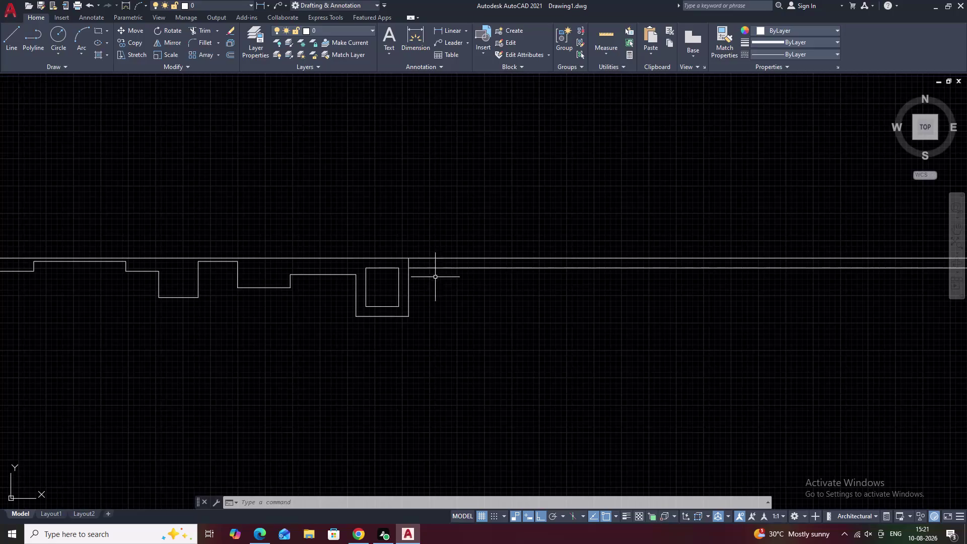
Trim the line piece beside the pier, then undo that first trim.
scroll(up, 3)
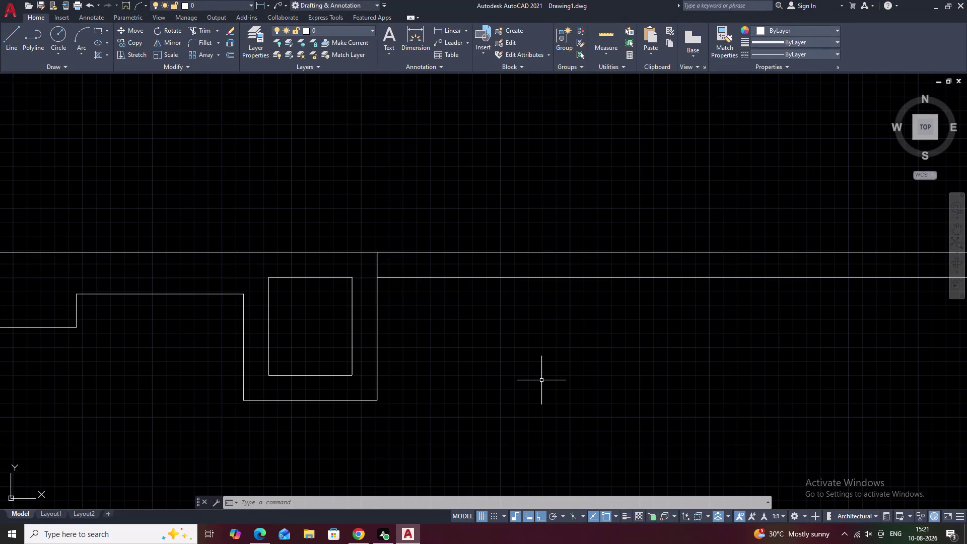
text(tr)
key(space)
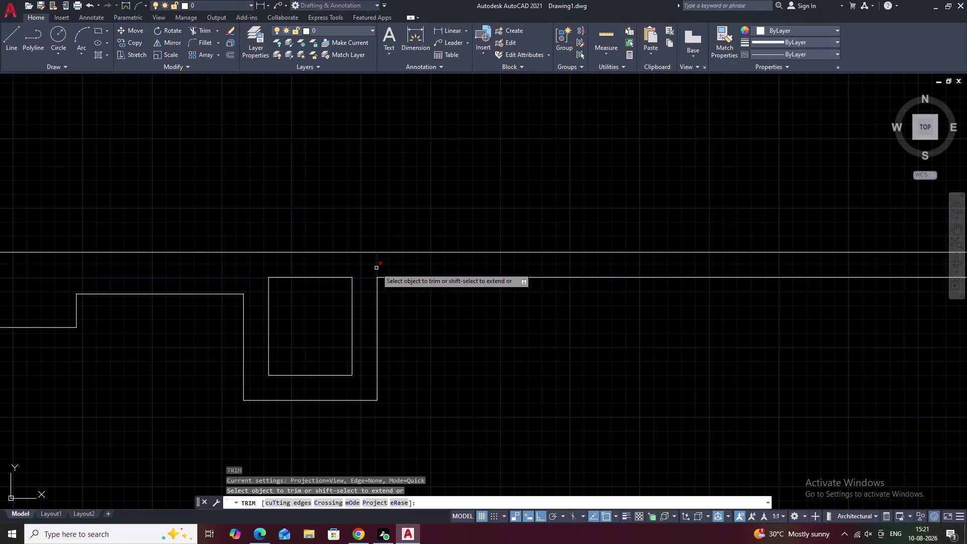
double_click(377, 267)
scroll(down, 3)
middle_drag(535, 361, 434, 364)
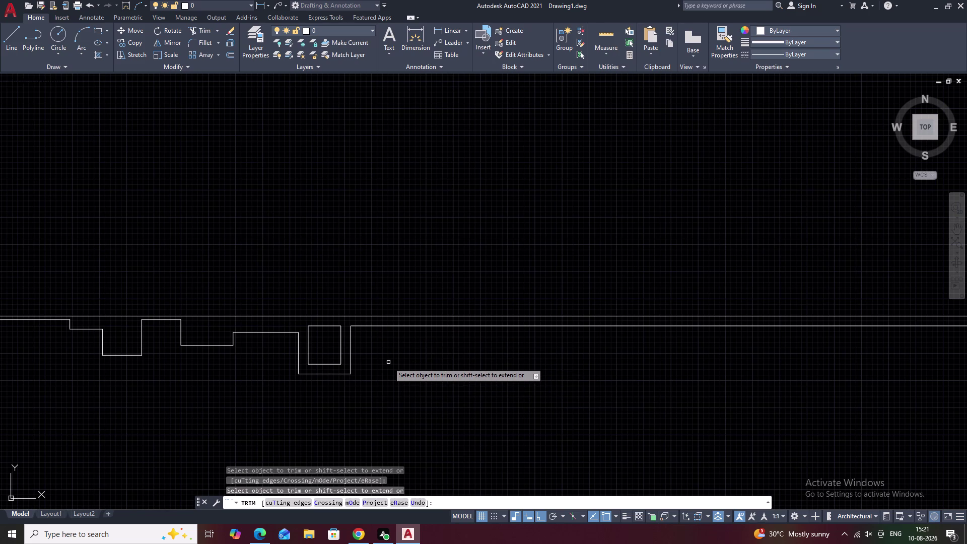
key(ctrl+z)
key(Escape)
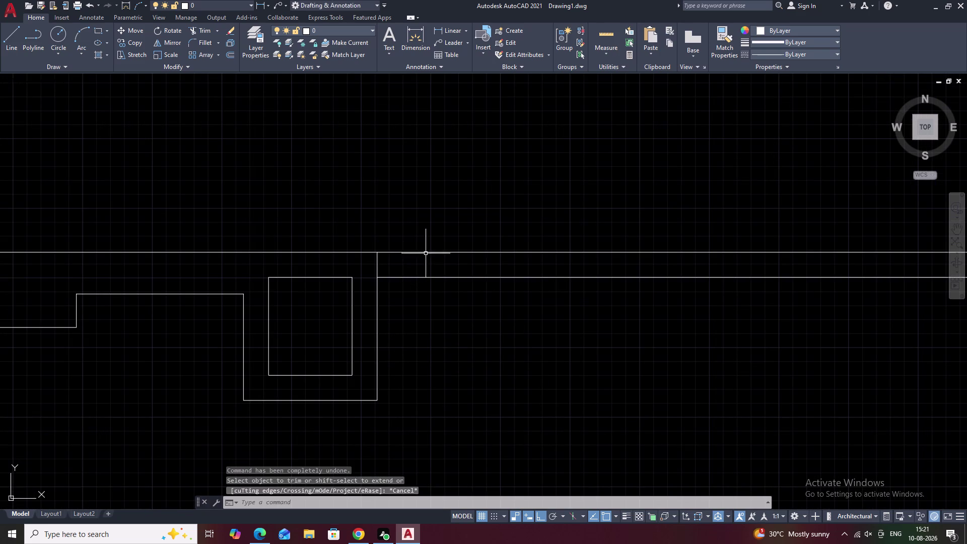
Trim away the upper line's portion right of the pier.
text(tr)
key(space)
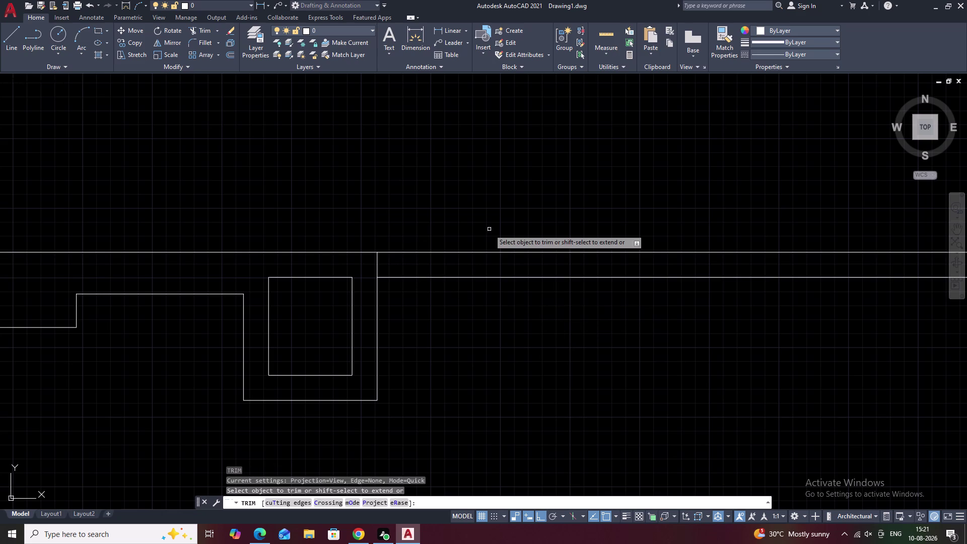
click(481, 252)
key(Escape)
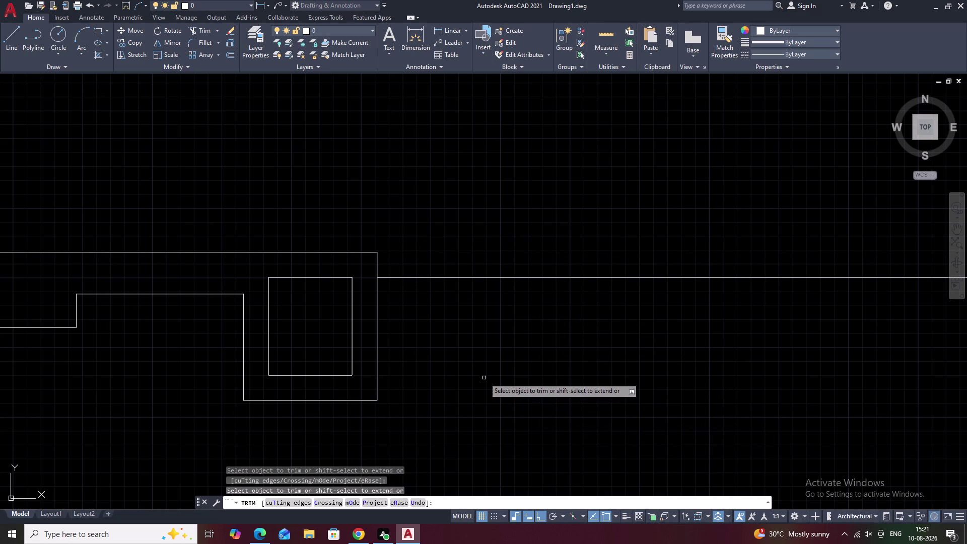
text(o)
key(space)
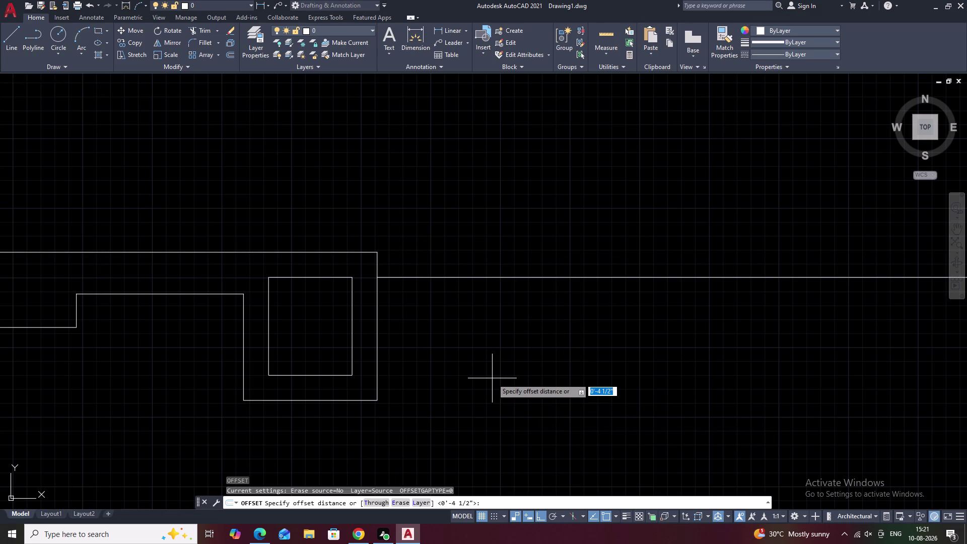
Offset the wall line 4.5 downward to form a parallel wall line.
text(4.5)
key(space)
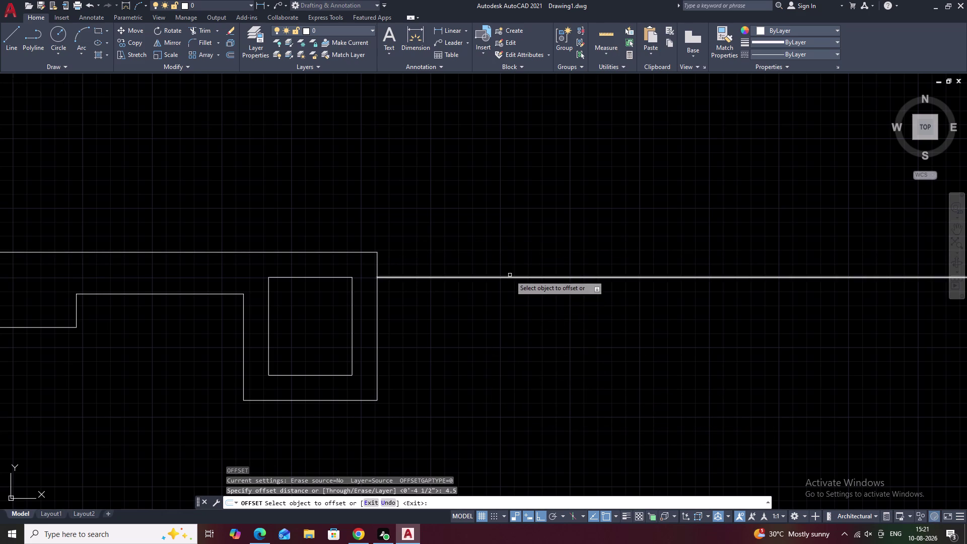
click(510, 275)
key(Escape)
key(Escape)
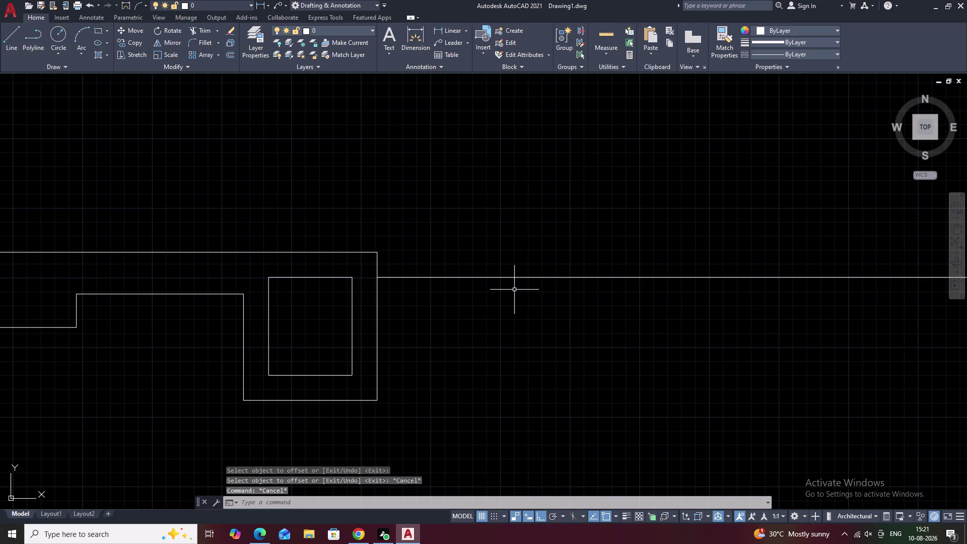
text(o 4.5)
key(space)
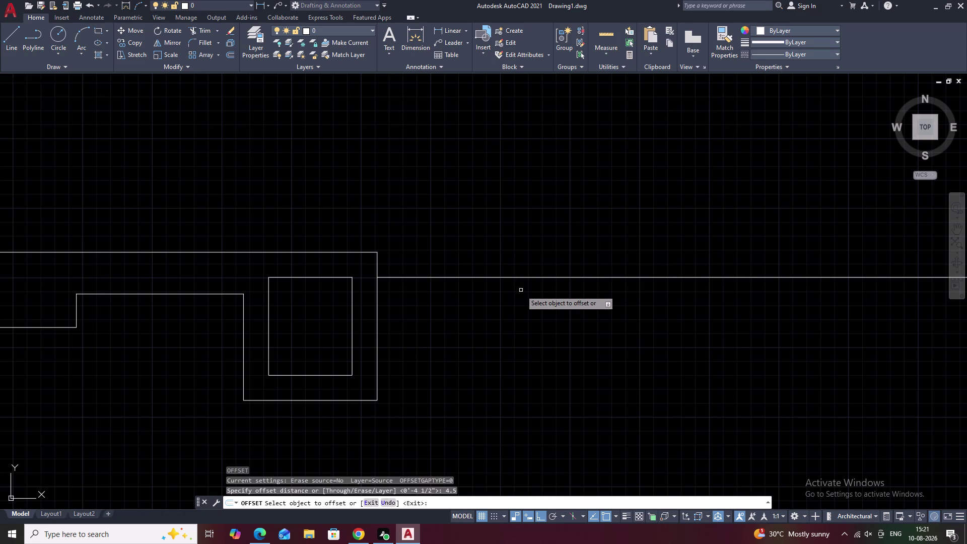
click(528, 277)
click(528, 301)
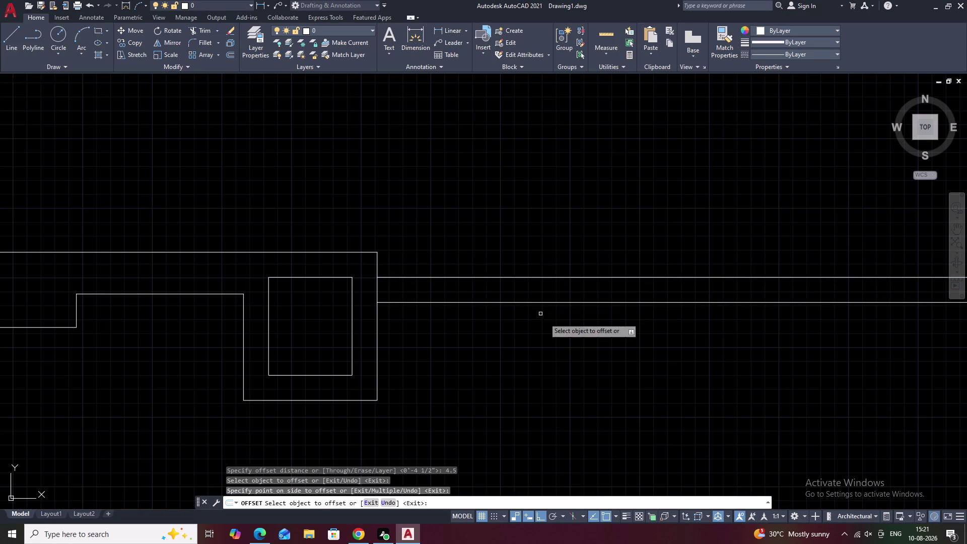
key(Escape)
Trim the pier's right edge between the wall lines and below the new line.
text(tr)
key(space)
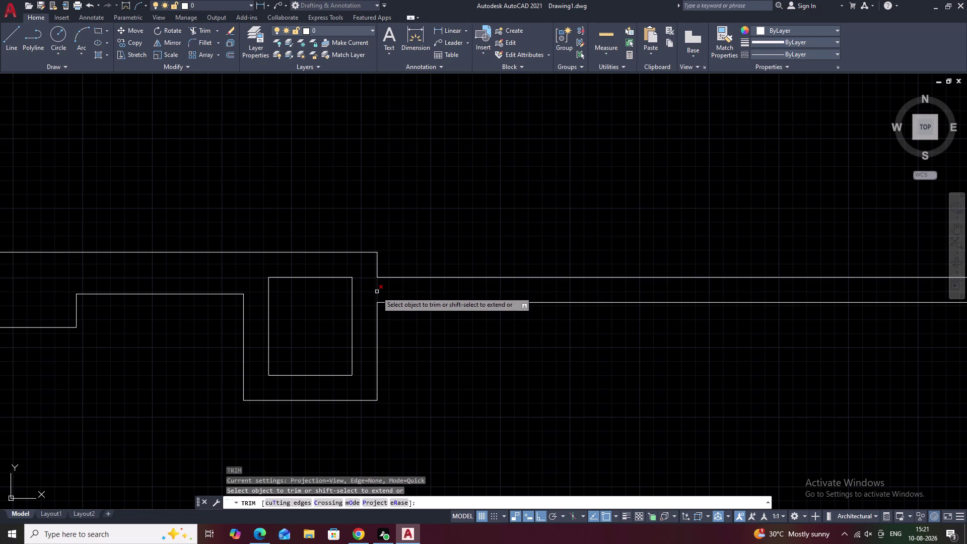
click(377, 292)
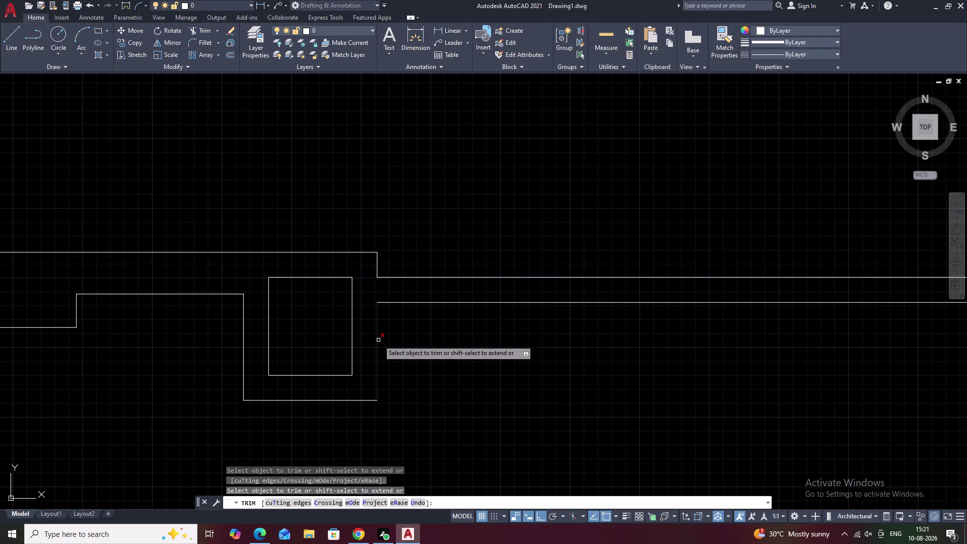
click(379, 340)
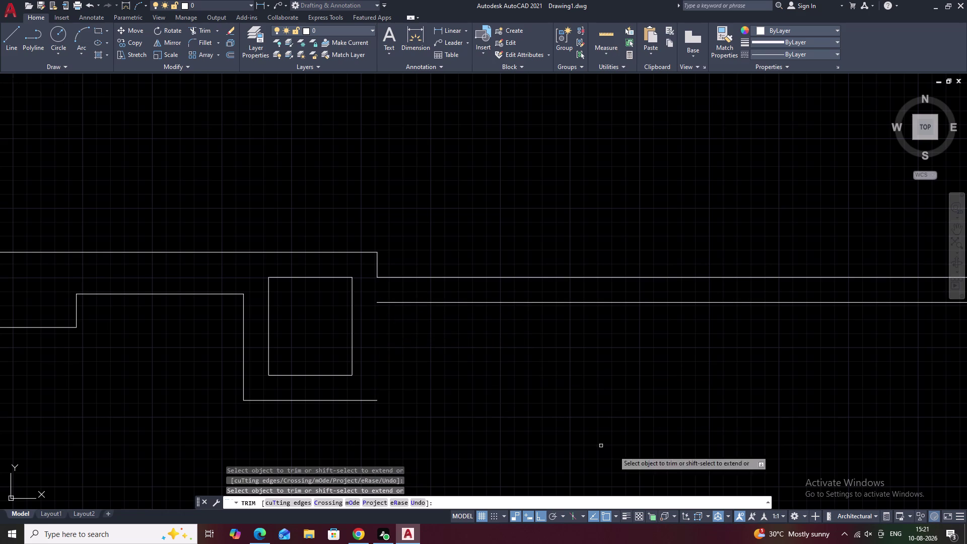
key(l)
key(space)
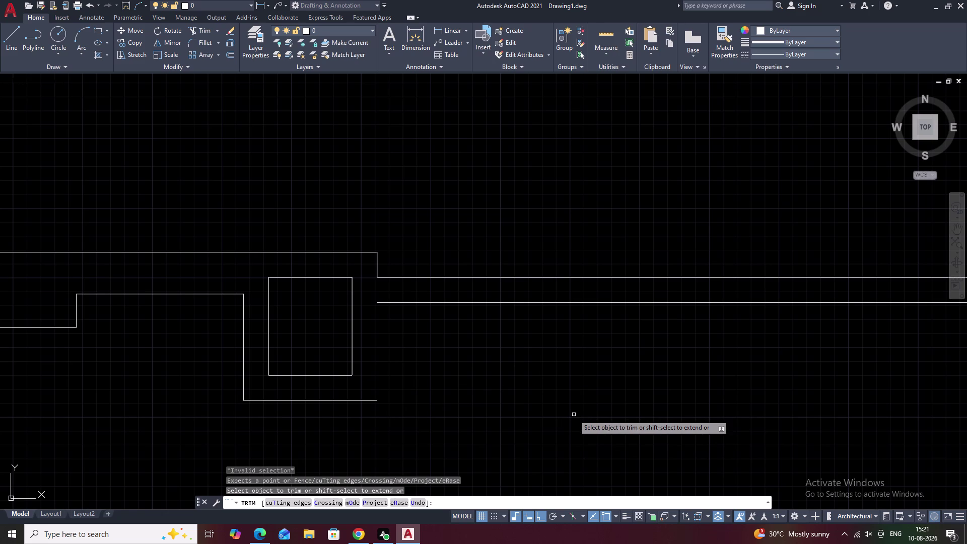
key(Escape)
Start a new line at the pier's bottom corner.
text(l)
key(space)
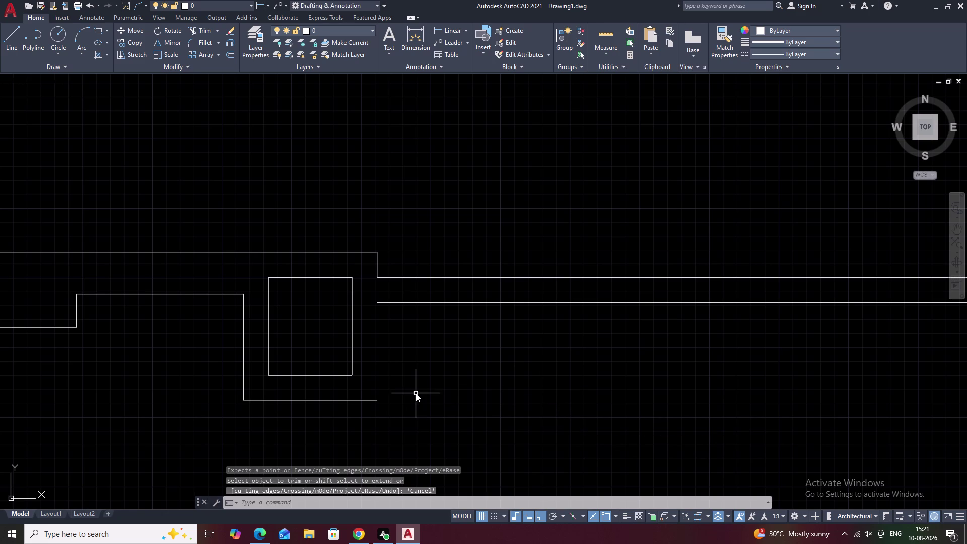
click(378, 402)
middle_drag(966, 447, 468, 391)
scroll(down, 3)
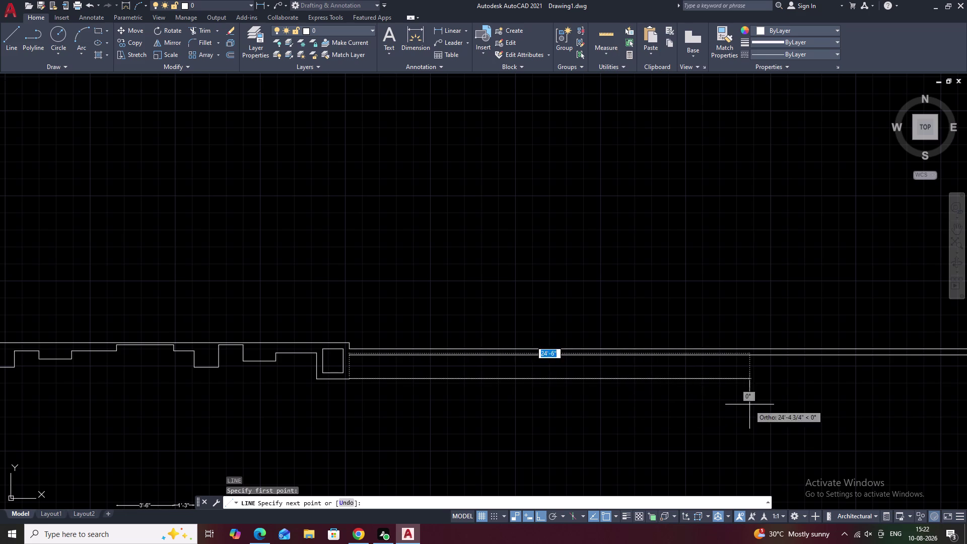
End the new wall line far to the right of the pier base.
click(891, 389)
key(Escape)
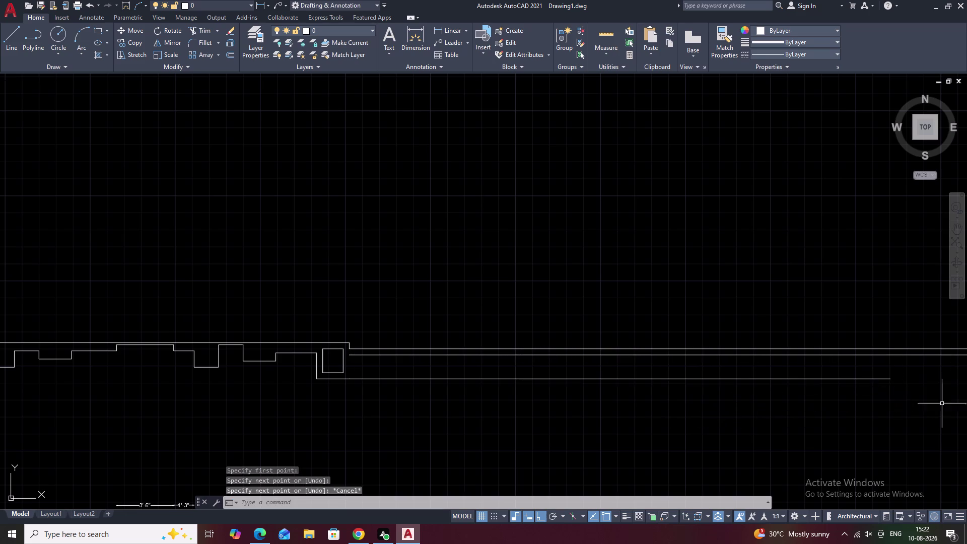
scroll(down, 3)
middle_drag(598, 371, 583, 364)
scroll(up, 3)
middle_drag(519, 388, 560, 237)
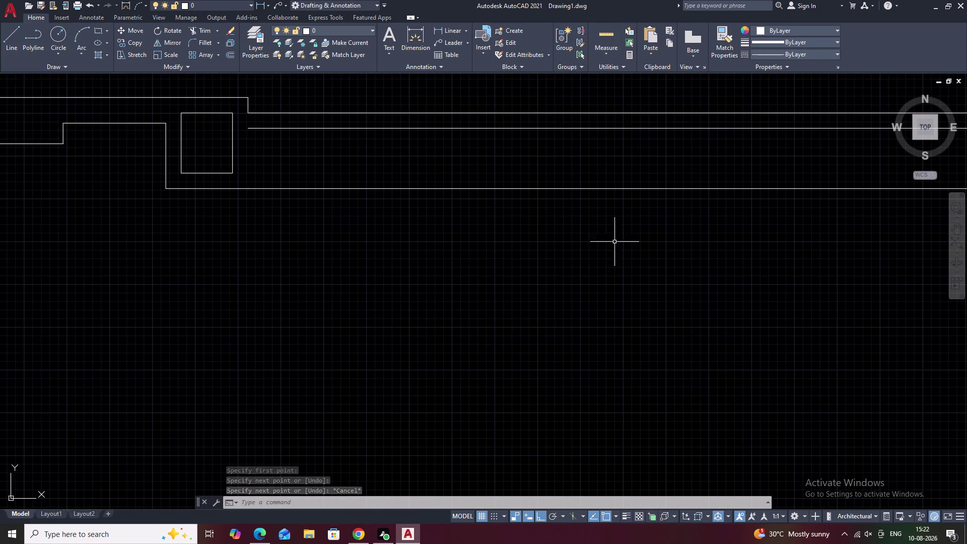
Pan and zoom down to center the middle pier elevation.
scroll(down, 3)
middle_drag(427, 253, 378, 281)
scroll(up, 3)
middle_drag(442, 364, 433, 277)
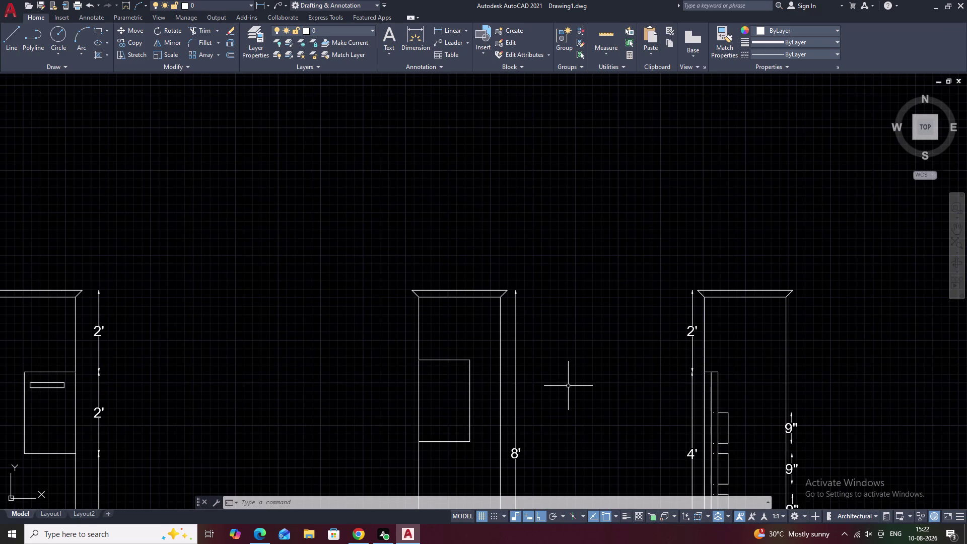
scroll(up, 3)
middle_drag(574, 332, 585, 300)
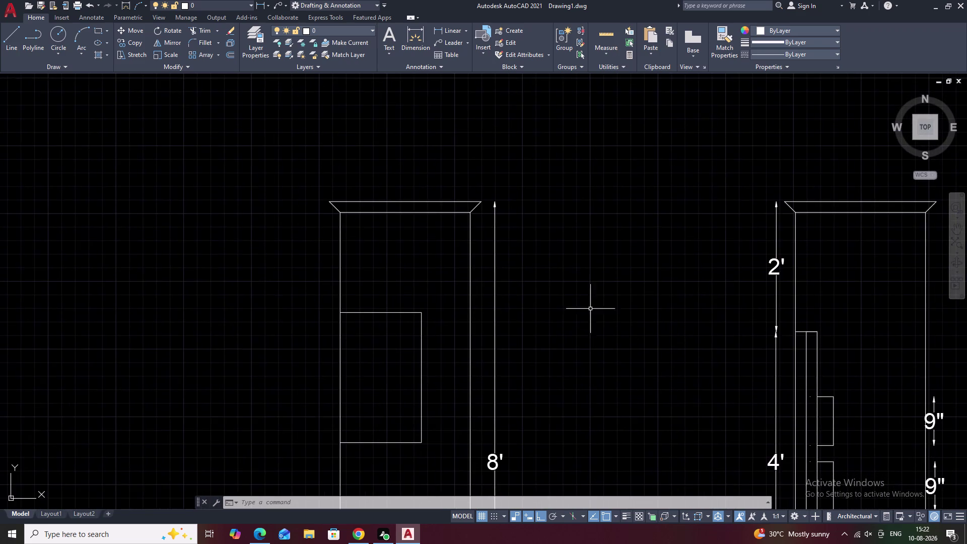
scroll(down, 3)
middle_drag(695, 318, 456, 355)
scroll(down, 3)
middle_drag(391, 306, 475, 332)
scroll(up, 3)
scroll(up, 3)
scroll(down, 3)
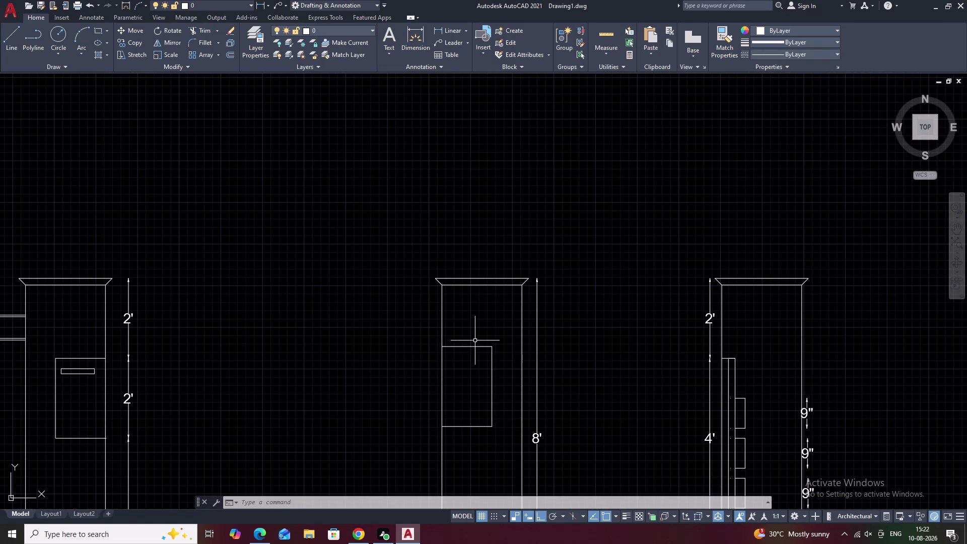
Place a vertical construction line through the pier's left edge.
key(x)
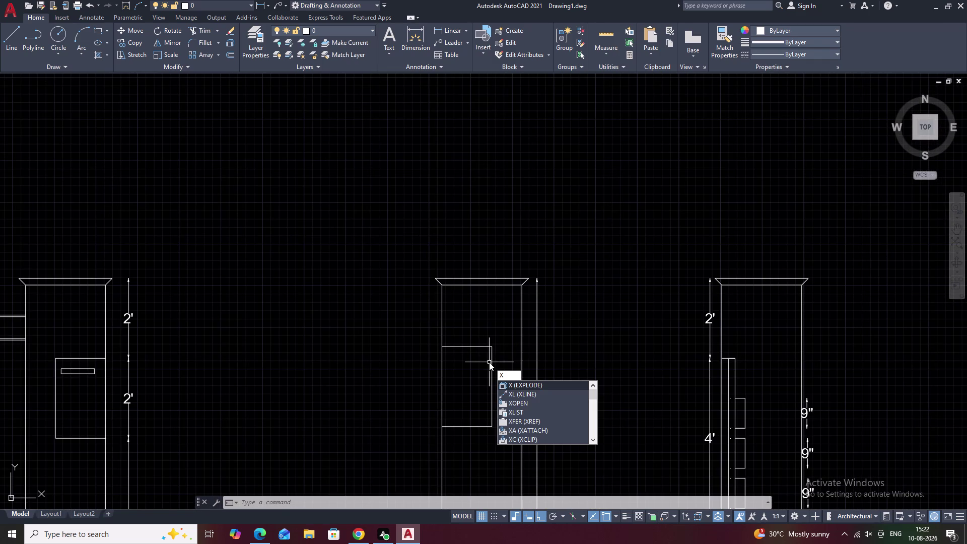
text(l)
key(space)
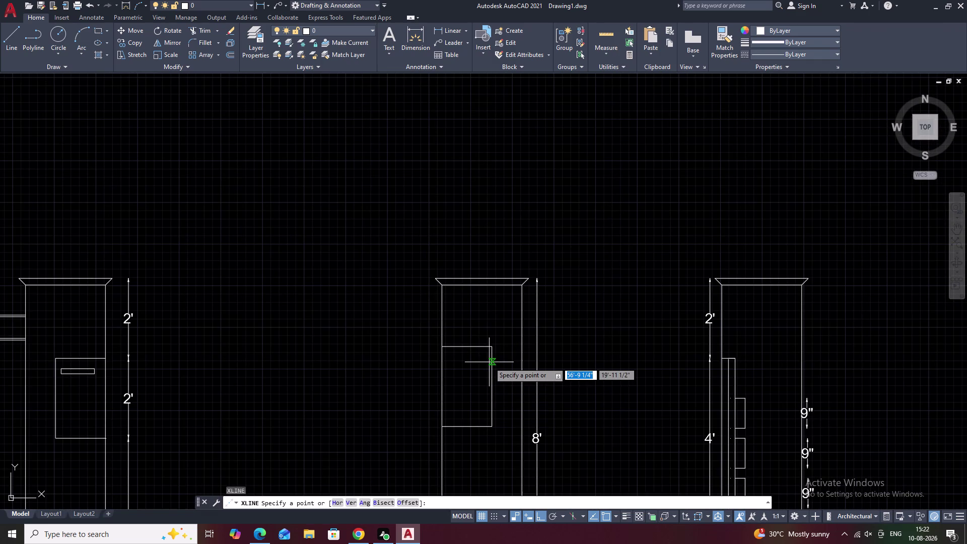
text(v)
key(space)
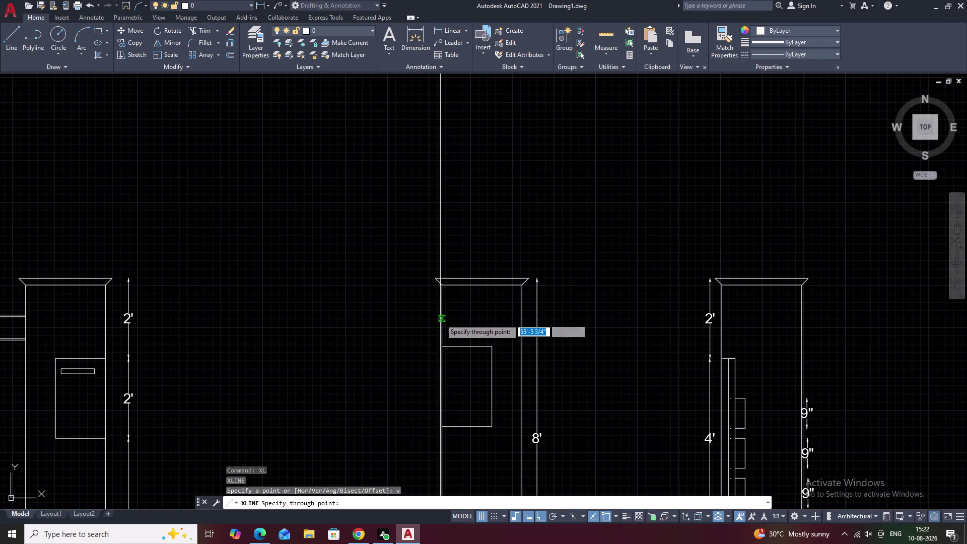
scroll(up, 3)
click(437, 261)
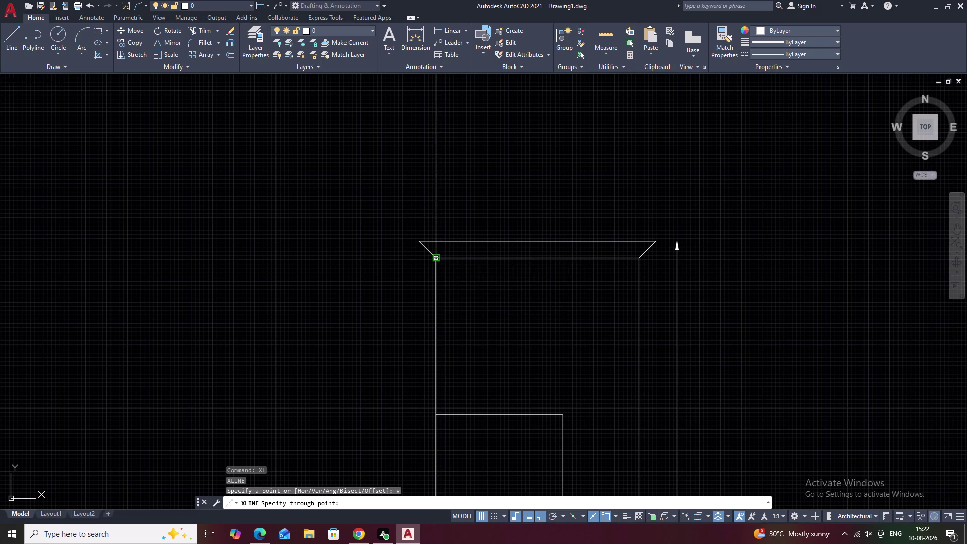
scroll(down, 3)
middle_drag(576, 216, 564, 352)
scroll(down, 3)
middle_drag(579, 284, 577, 309)
middle_drag(565, 226, 565, 231)
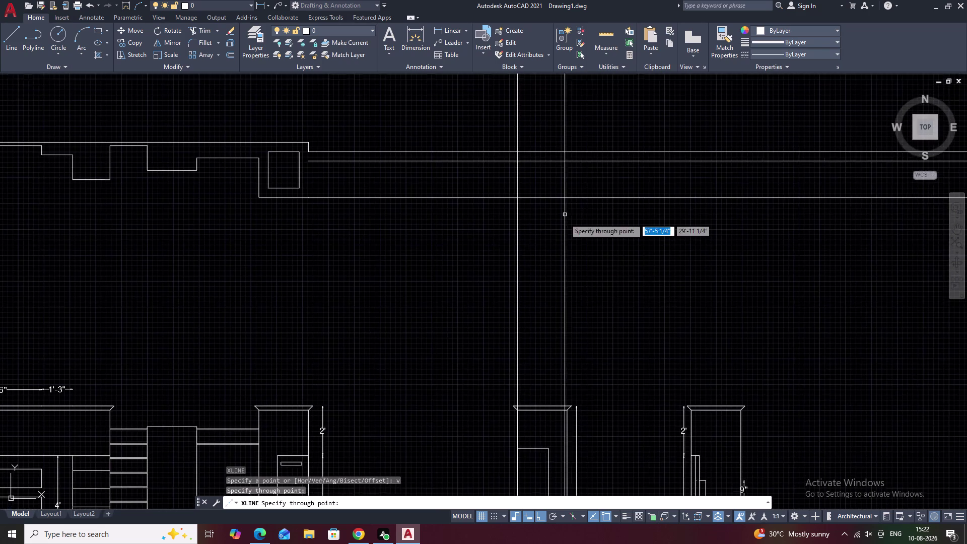
middle_drag(564, 231, 564, 294)
key(Escape)
Start and cancel a line while panning toward the wall outline's right end.
scroll(up, 3)
middle_drag(551, 267, 557, 335)
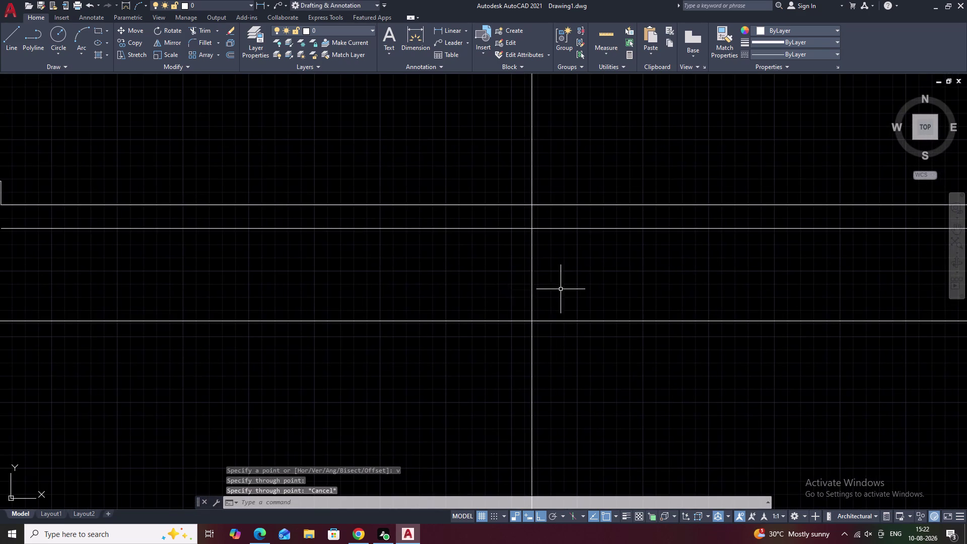
middle_drag(561, 290, 561, 336)
key(l)
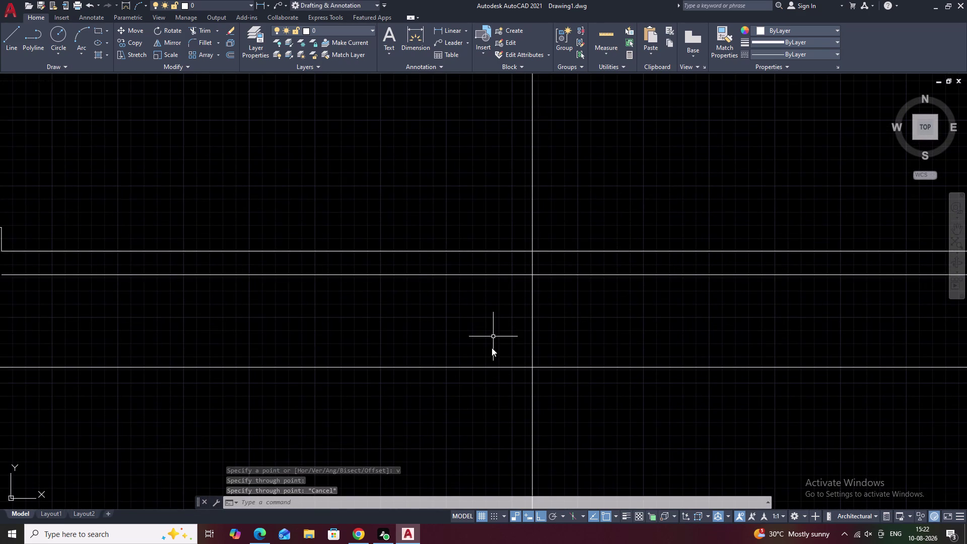
key(space)
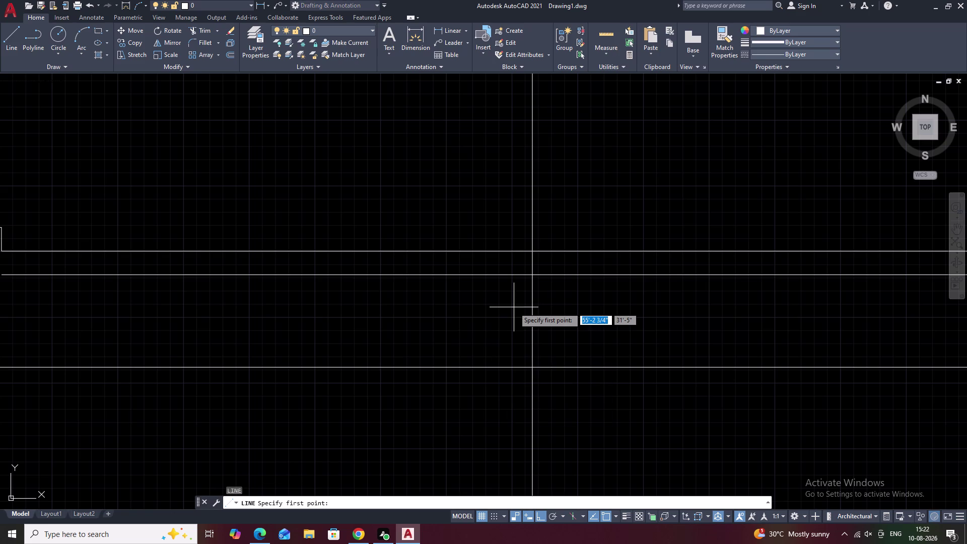
key(Escape)
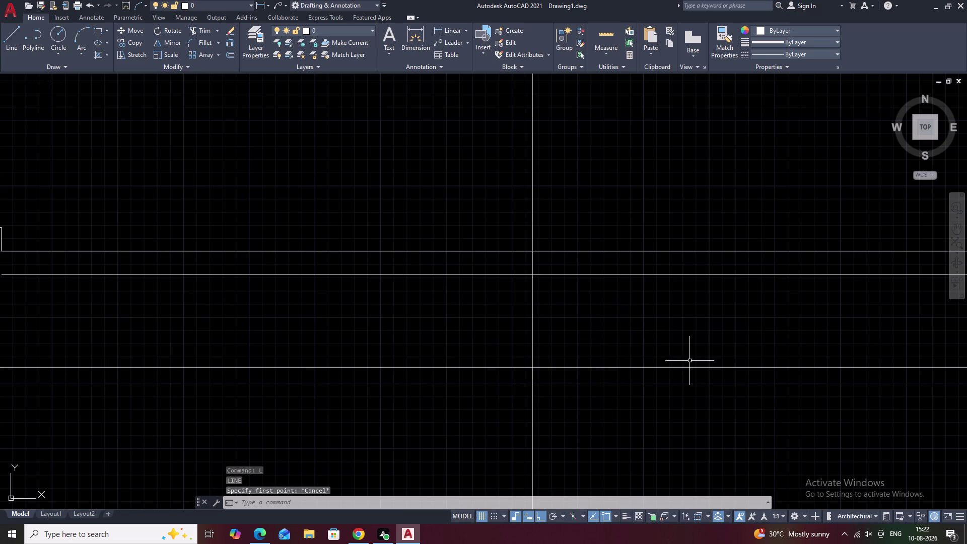
text(l)
key(space)
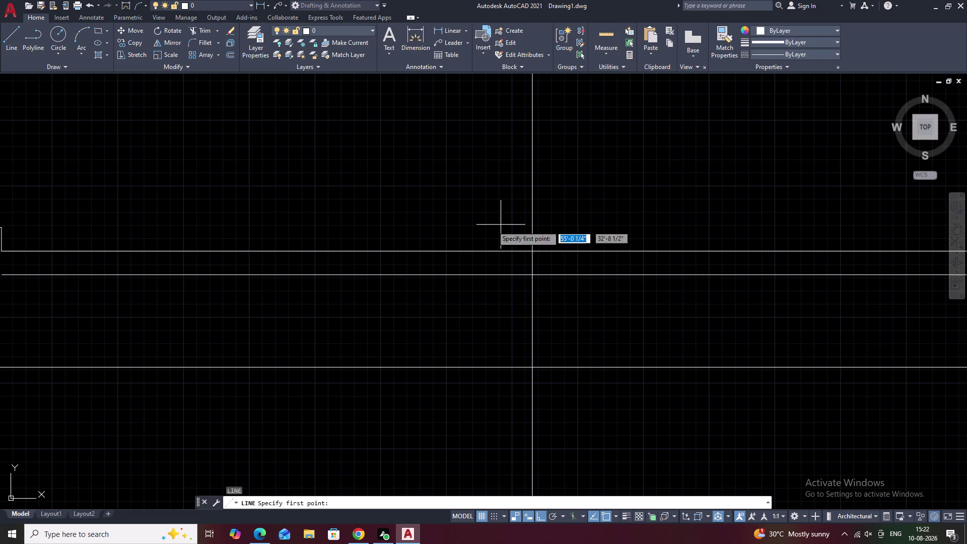
scroll(down, 3)
middle_drag(602, 236, 597, 288)
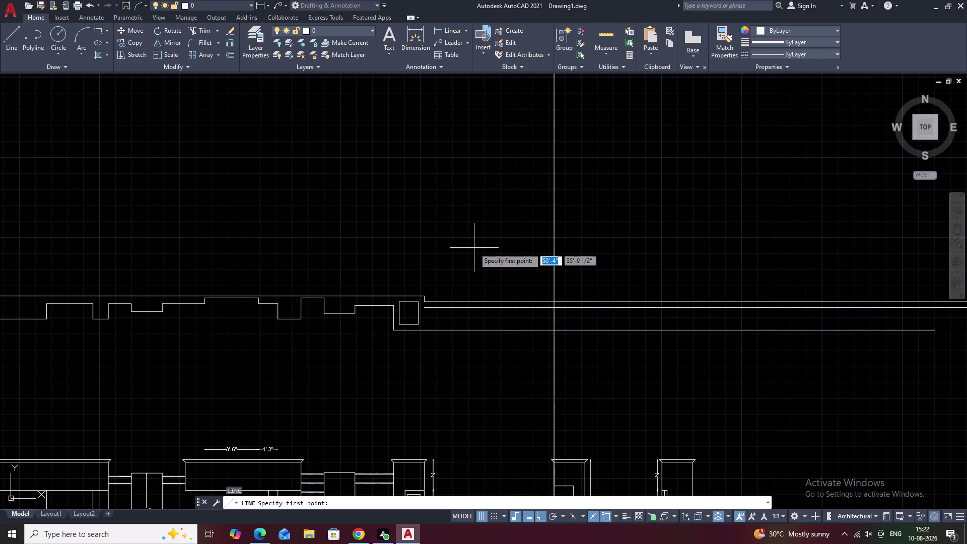
middle_drag(474, 243, 472, 291)
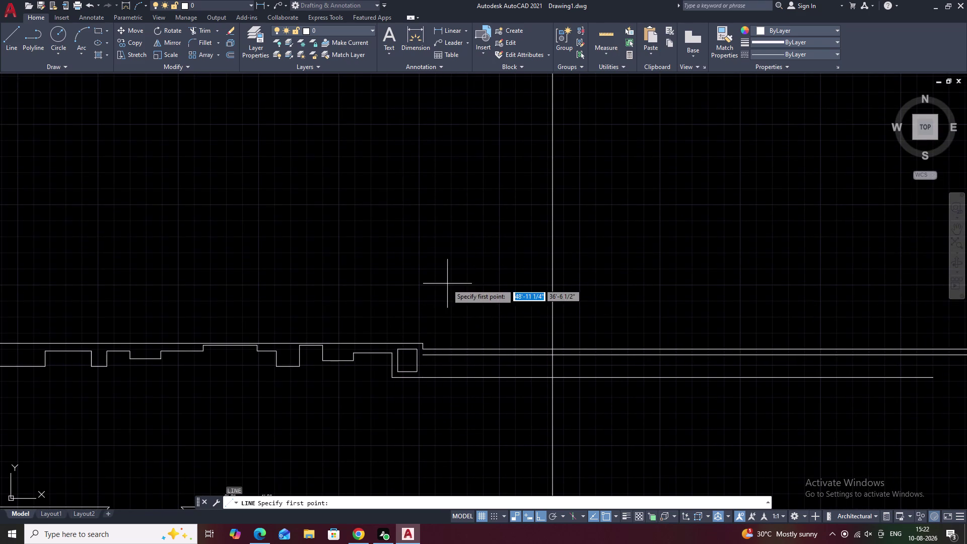
scroll(up, 3)
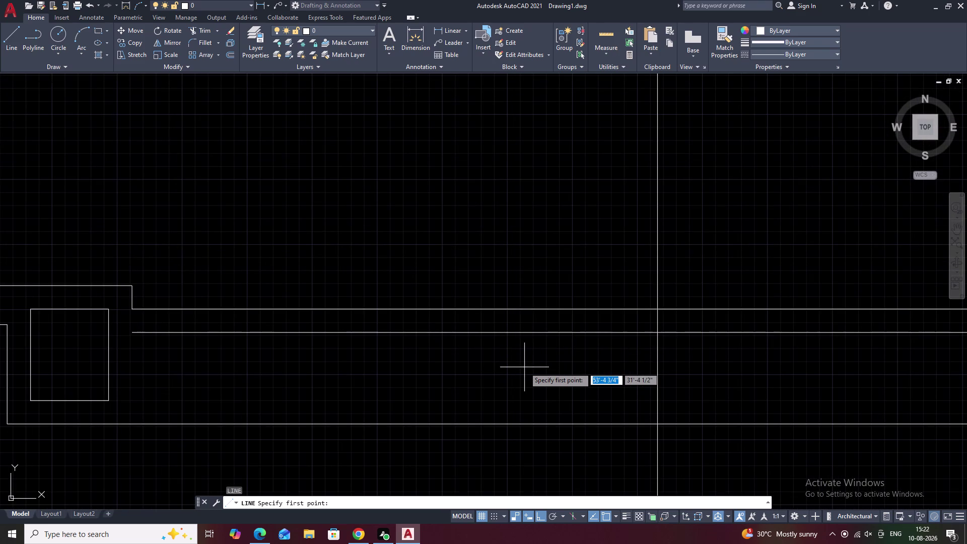
Trim away the left part of the inner horizontal wall line.
text(tr)
key(space)
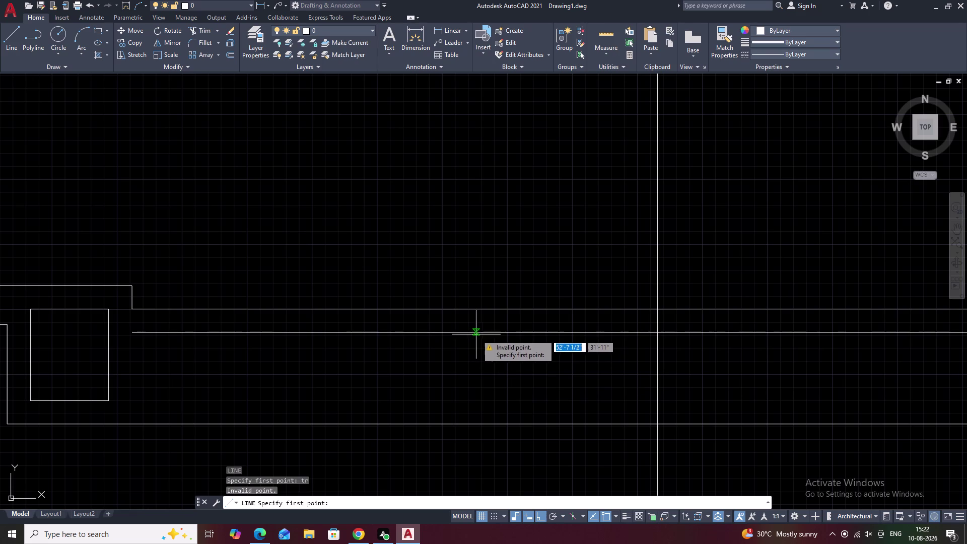
key(Escape)
key(Escape)
key(t)
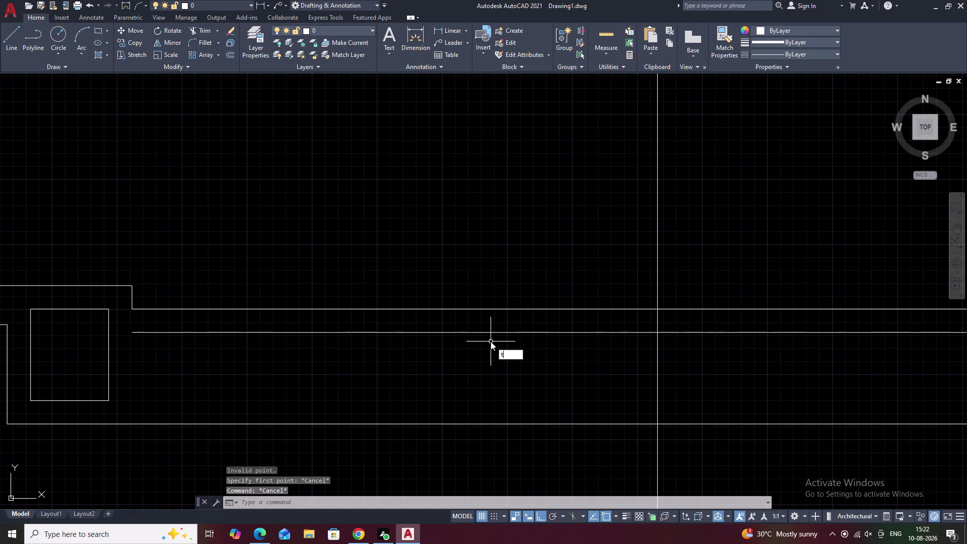
text(r)
key(space)
click(503, 334)
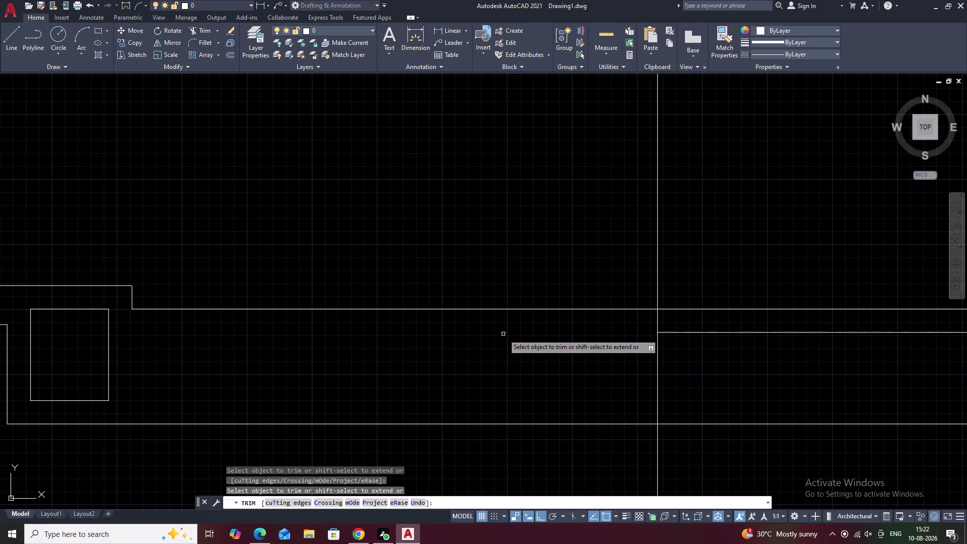
Attempt a trim at the junction and pan to show the wall outline.
middle_drag(635, 338, 604, 347)
key(Escape)
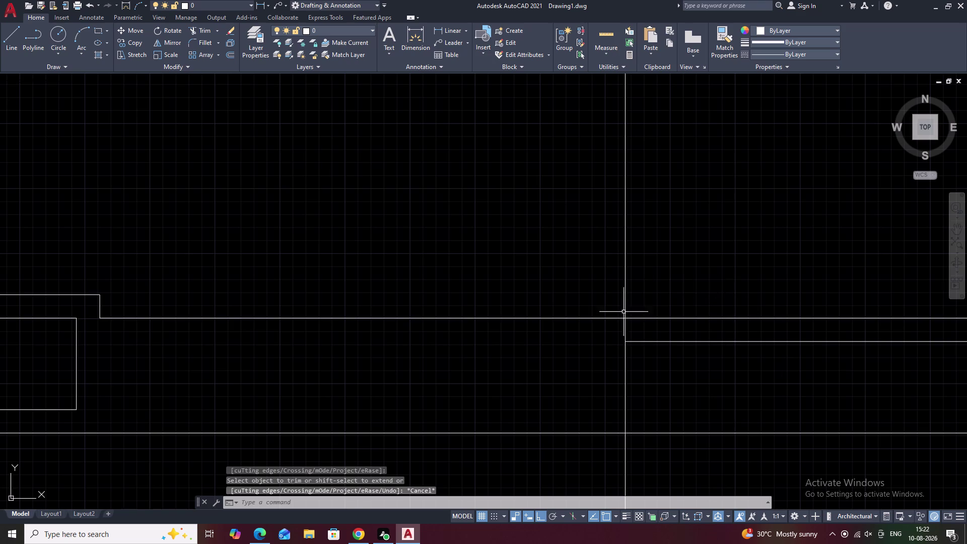
text(tr)
key(space)
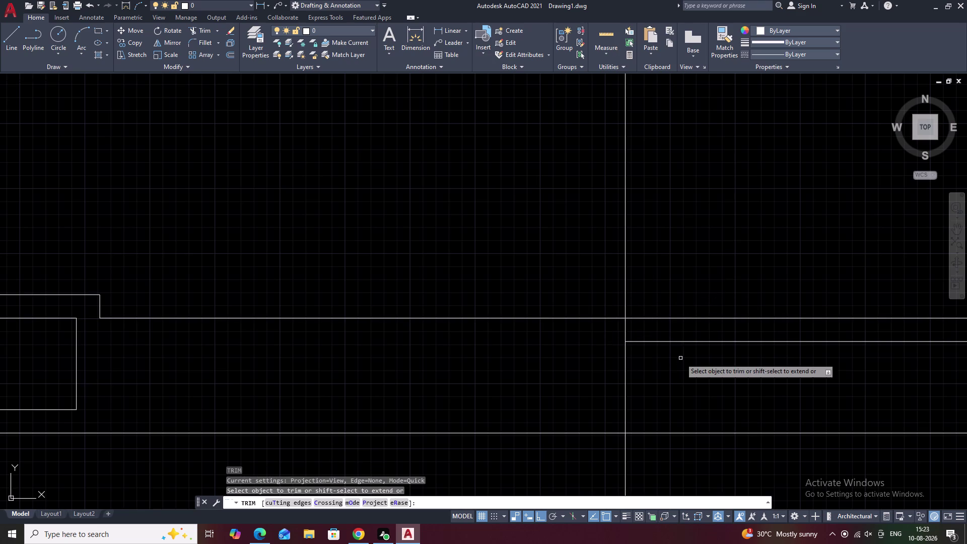
click(698, 341)
scroll(down, 3)
middle_drag(707, 363, 670, 364)
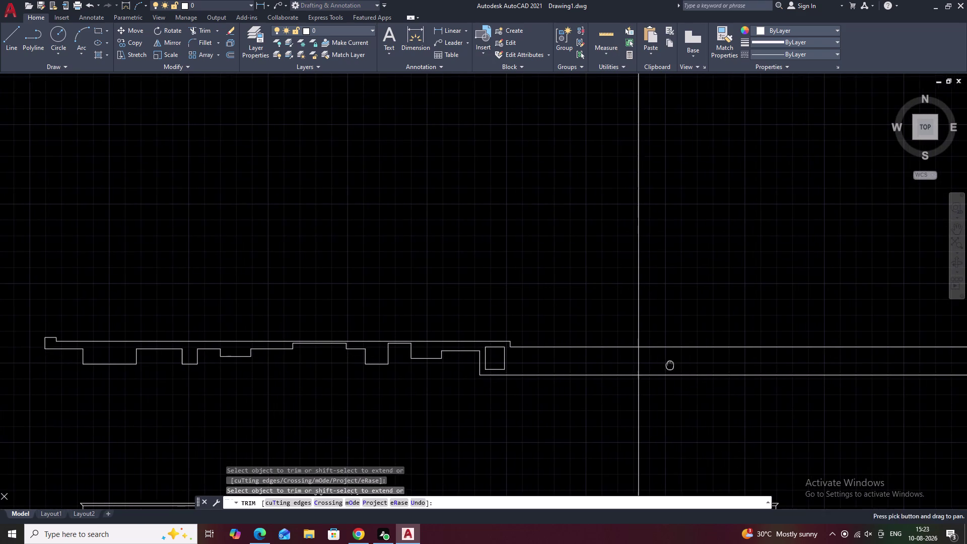
key(Escape)
Trim the guide line above the upper wall line.
text(l)
key(space)
scroll(up, 3)
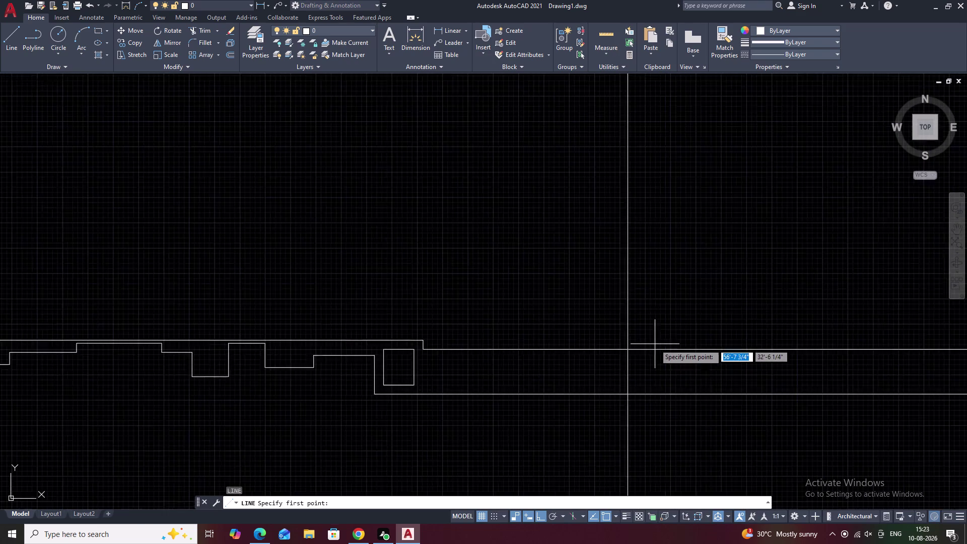
key(Escape)
text(trt)
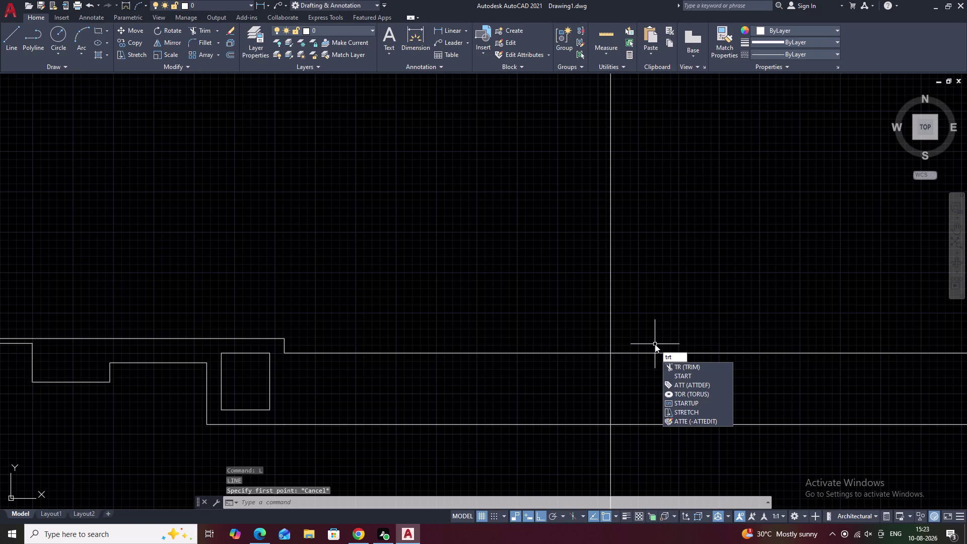
key(Escape)
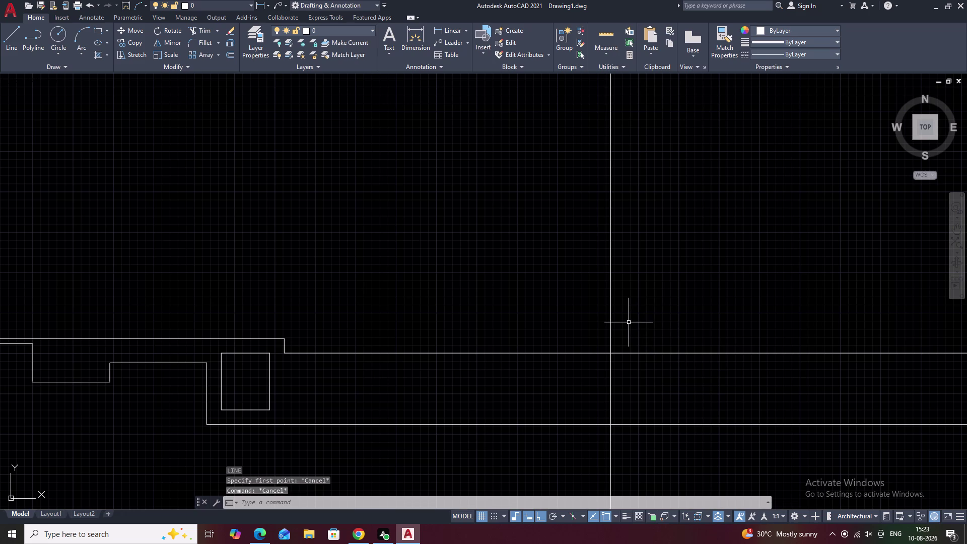
text(tr)
key(space)
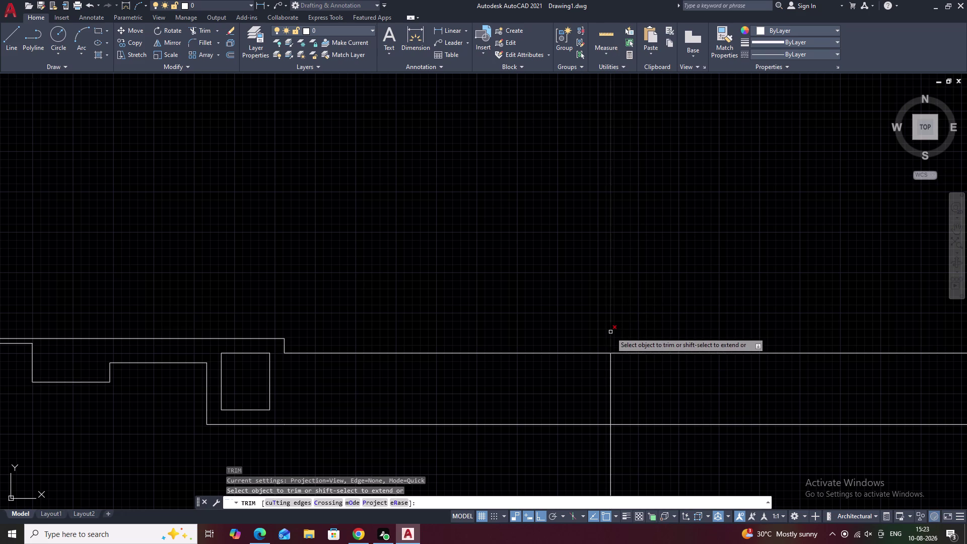
click(610, 332)
key(Escape)
Draw a 0.45' vertical segment up from the guide and upper wall line intersection.
text(l)
key(space)
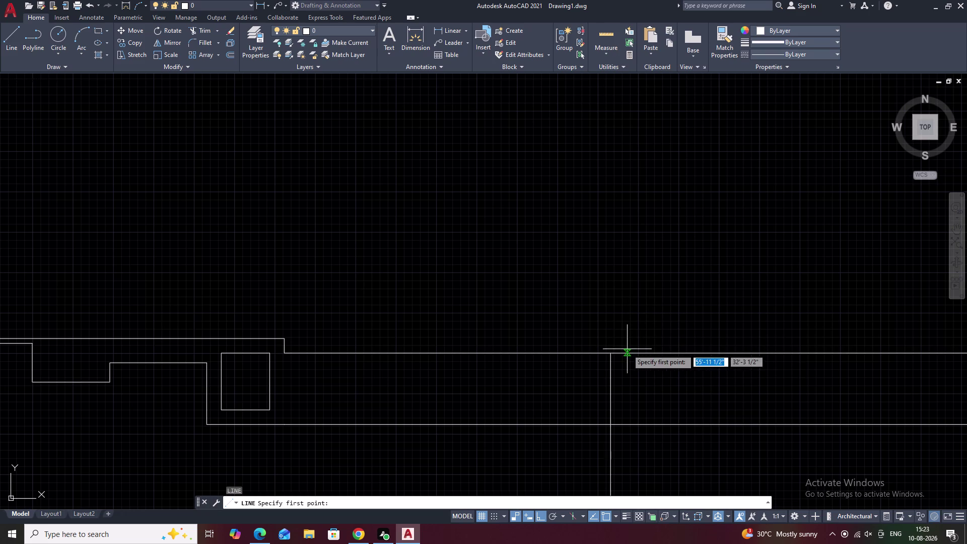
click(610, 354)
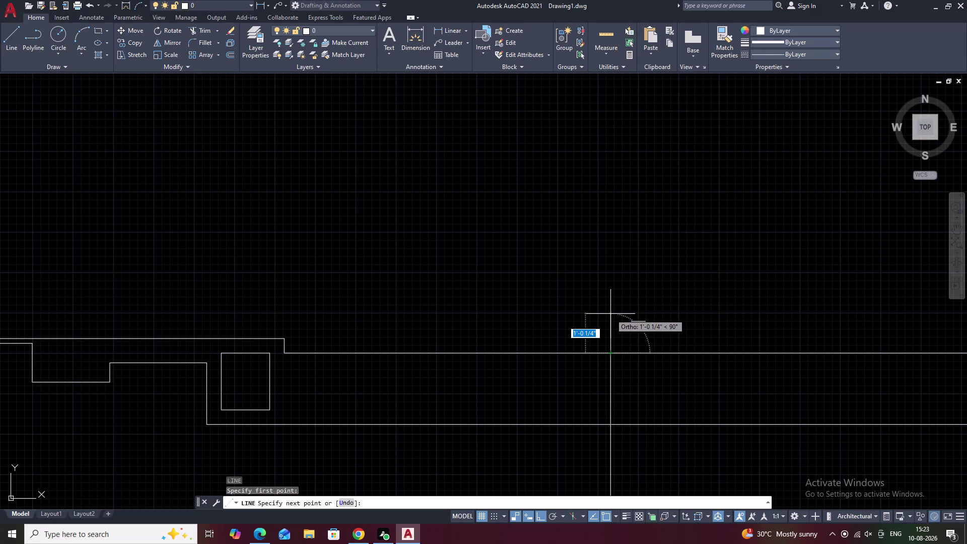
text(4.5)
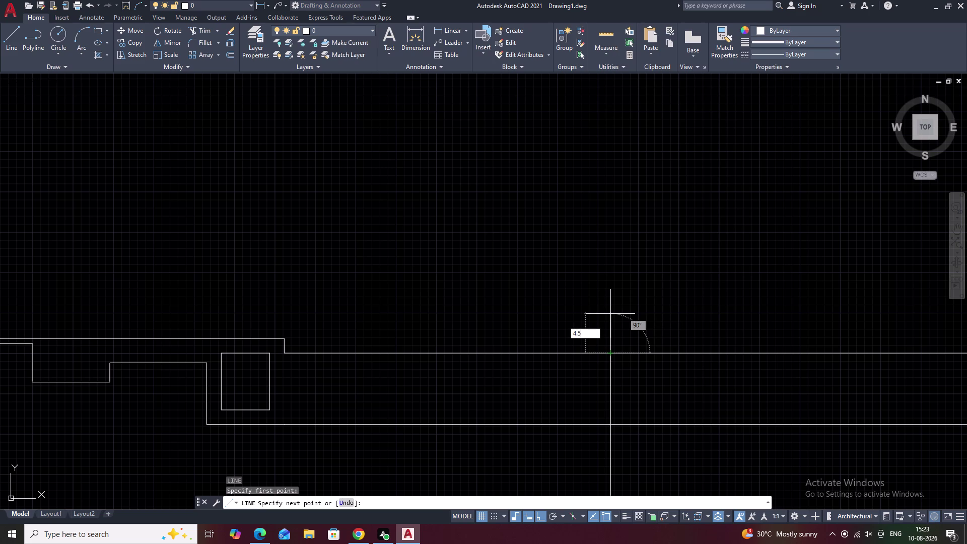
key(BackSpace)
key(BackSpace)
key(BackSpace)
text(0.4)
text(5)
key(space)
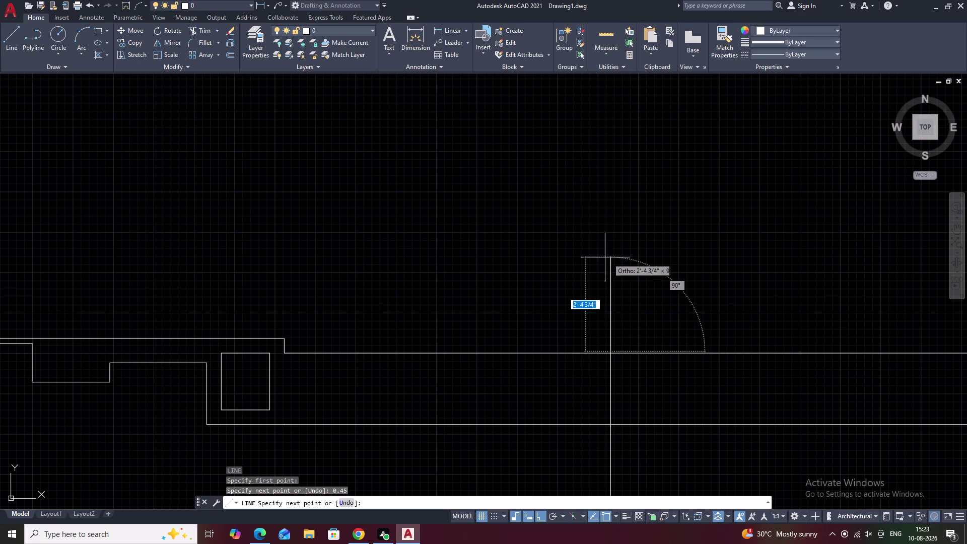
key(ctrl+z)
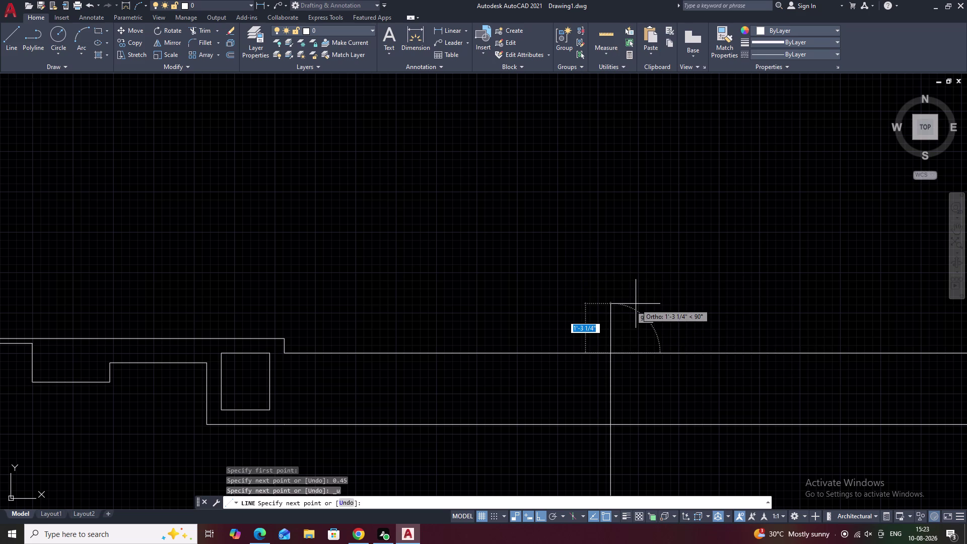
text(0.45')
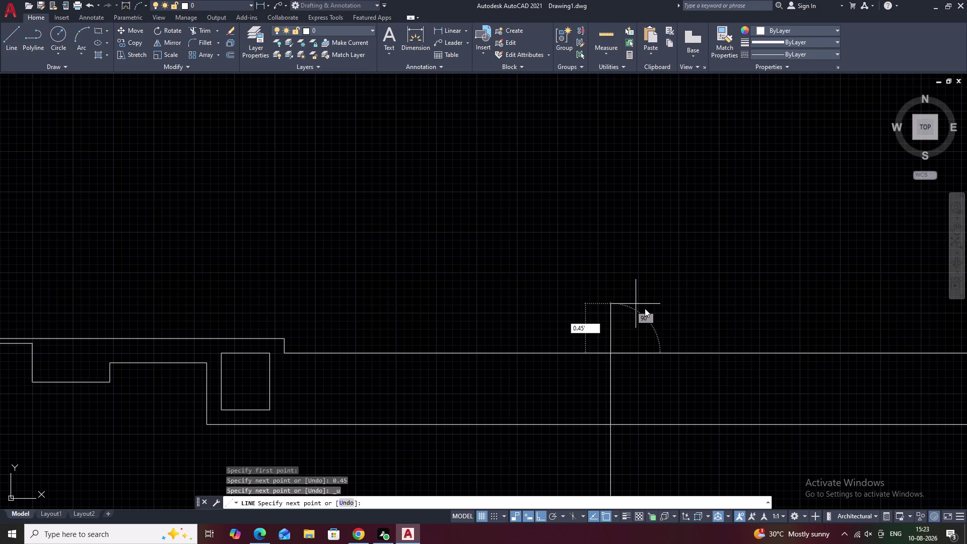
key(space)
key(Escape)
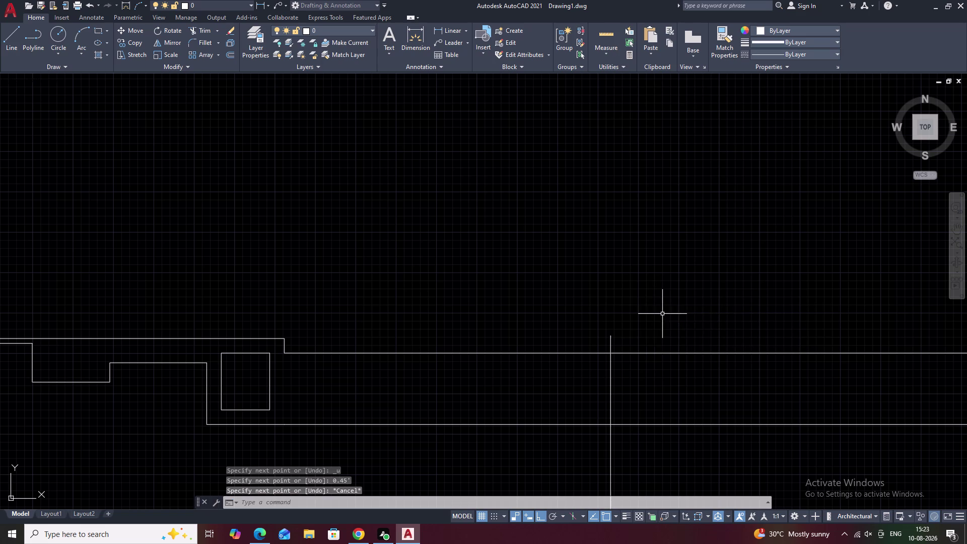
Trim the guide line between the two wall lines.
text(tr)
key(space)
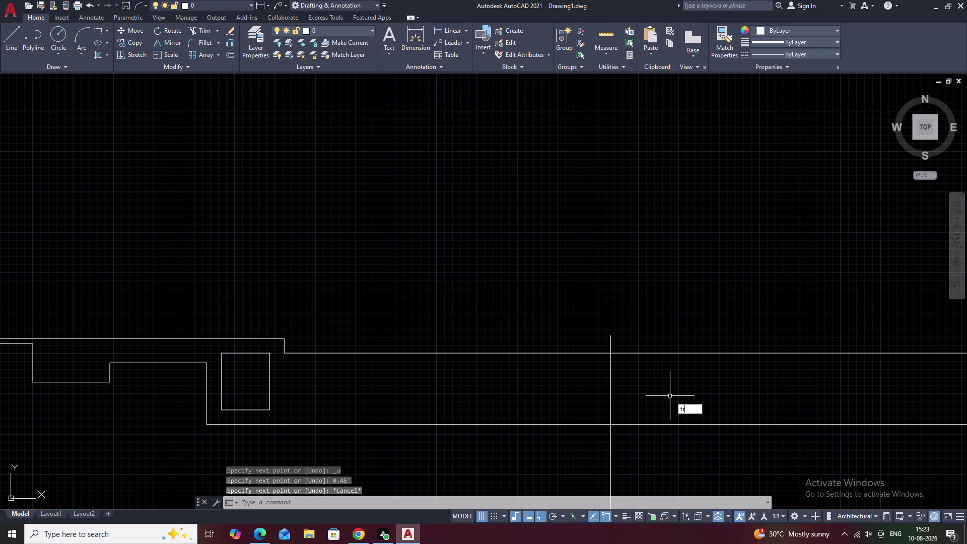
click(612, 386)
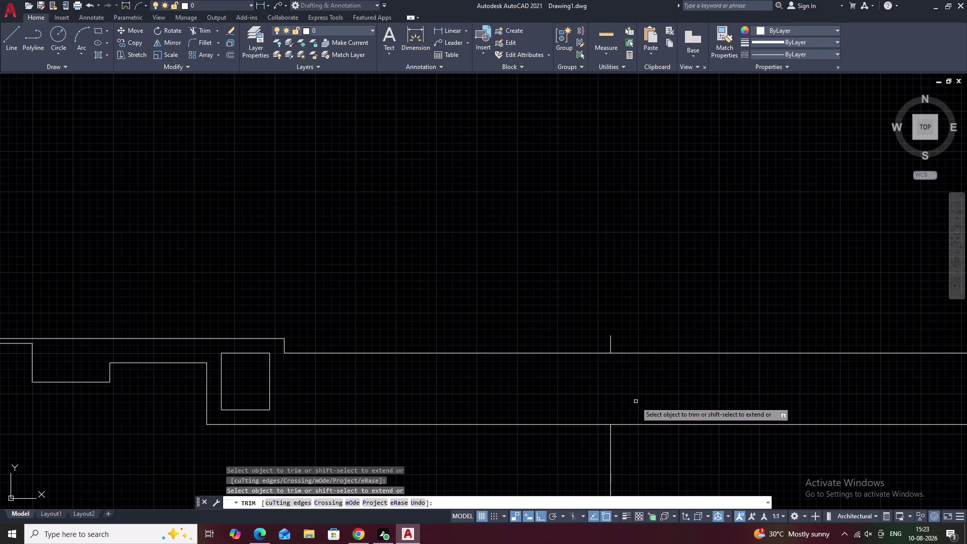
middle_drag(636, 401, 635, 335)
key(Escape)
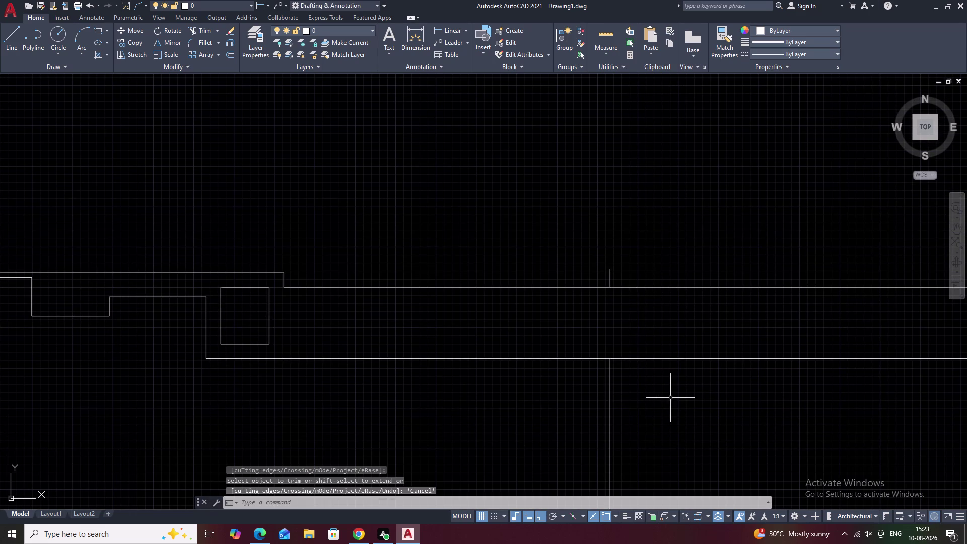
Erase the leftover lower guide line.
drag(671, 398, 561, 411)
text(e)
key(space)
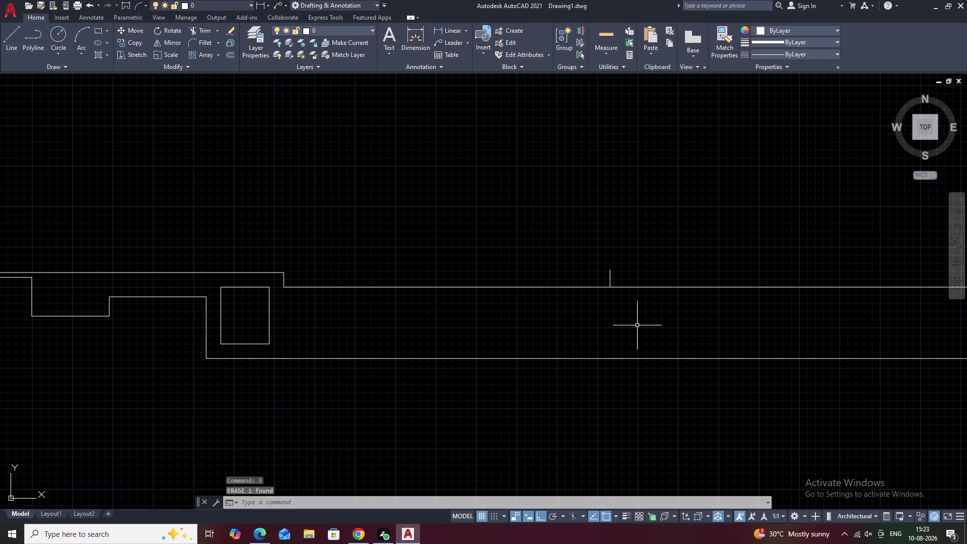
text(l)
key(space)
Draw a 0.45' downward stub from the upper wall line.
scroll(up, 3)
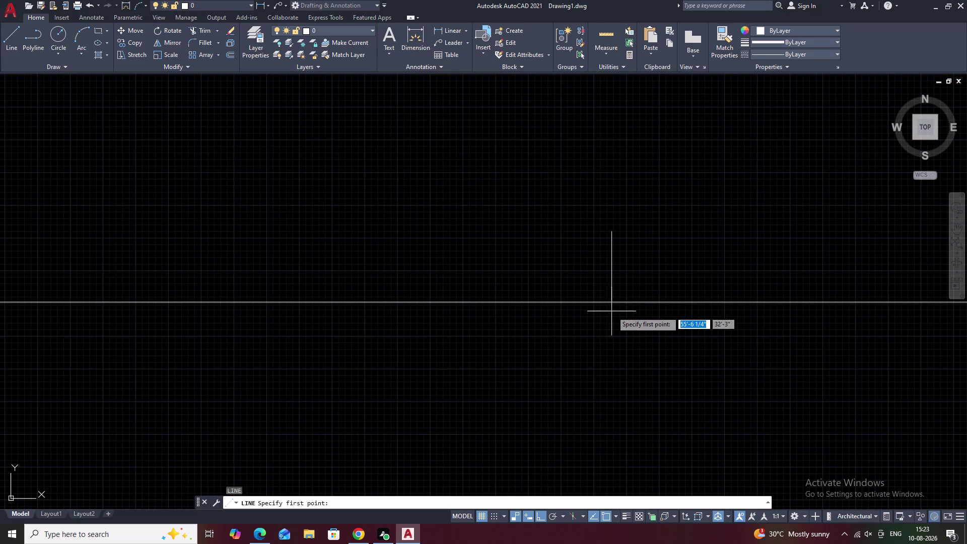
click(615, 303)
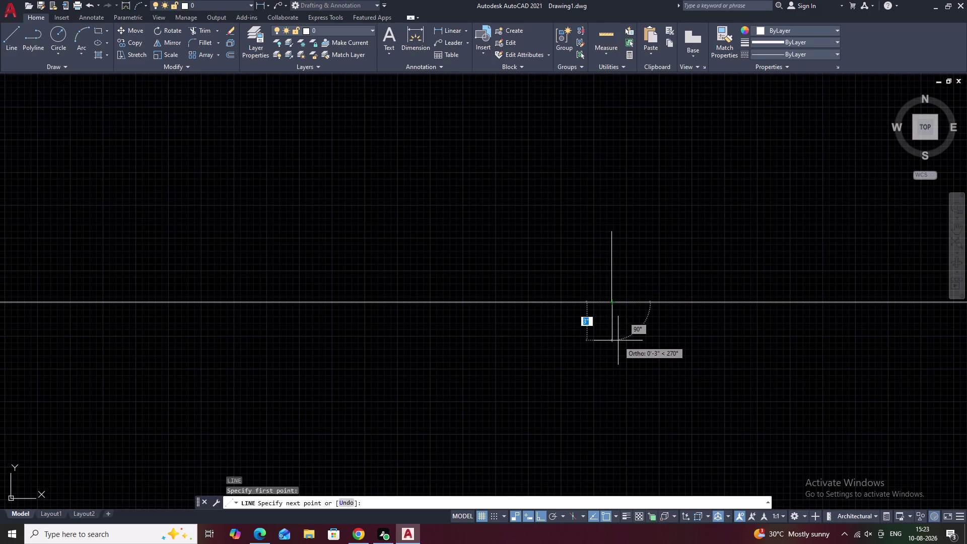
text(.45)
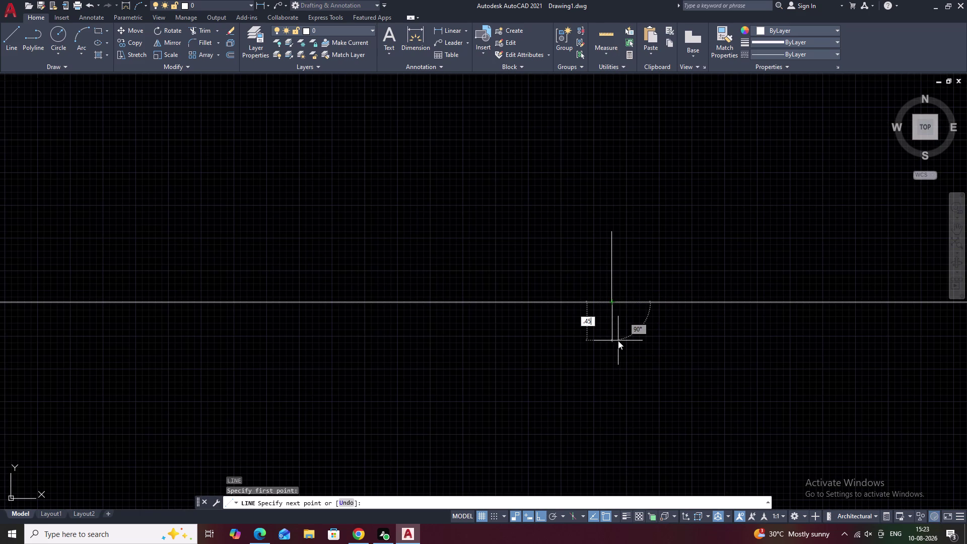
text(')
key(space)
key(Escape)
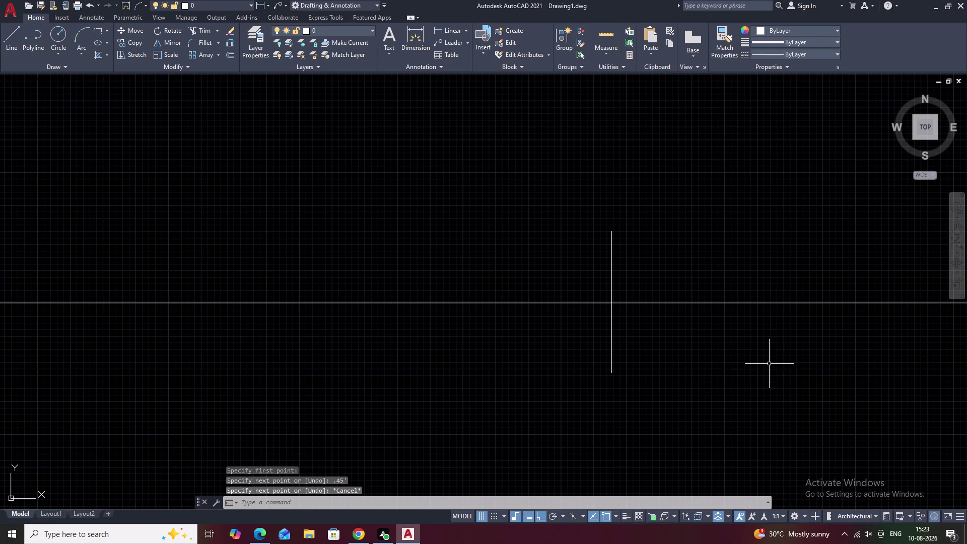
Start a new line at the stub's top, running 9" right and then 0.5' up.
text(l)
key(space)
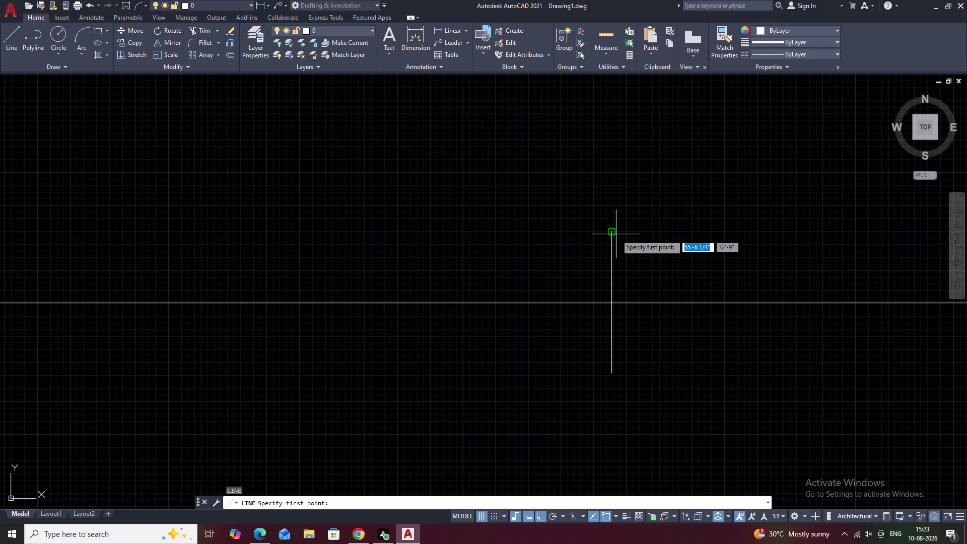
click(614, 233)
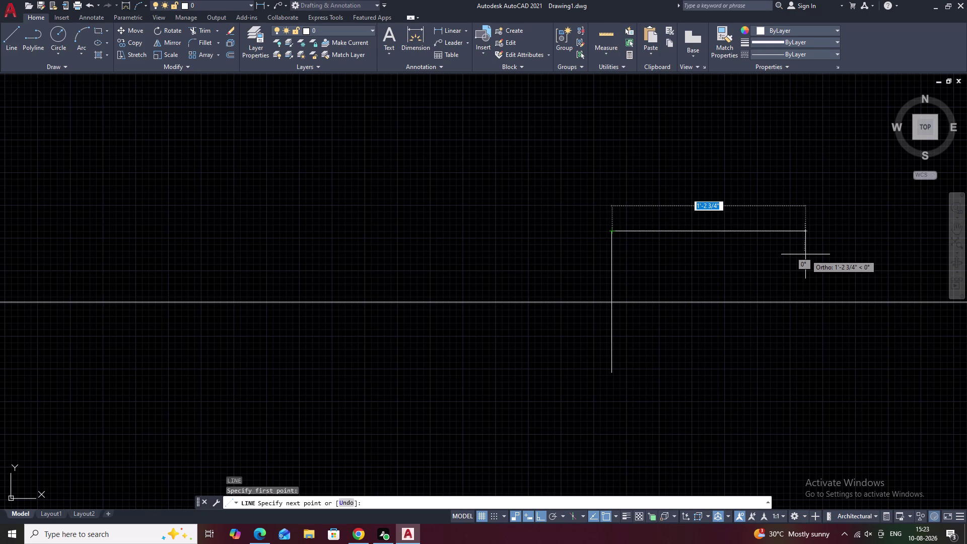
middle_drag(806, 255, 737, 256)
text(9)
key(space)
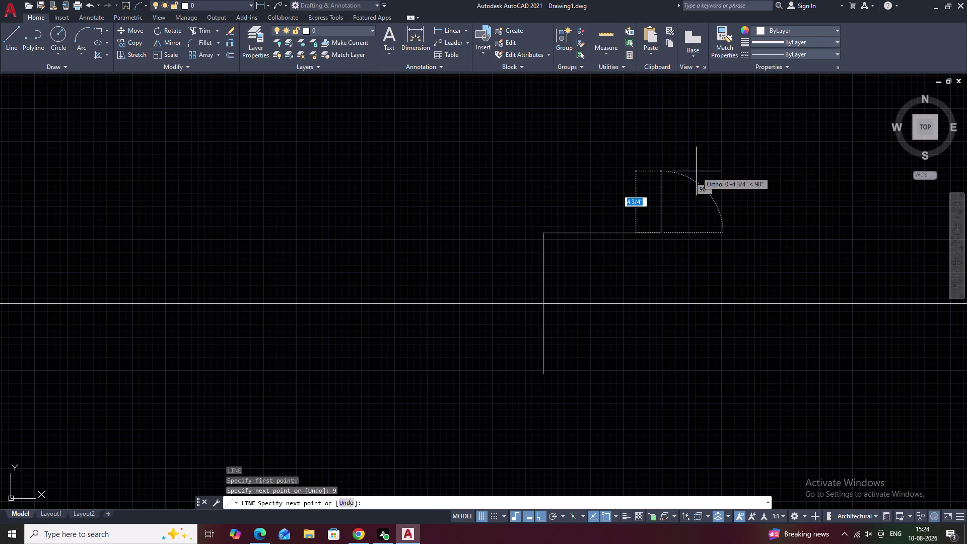
text(.5)
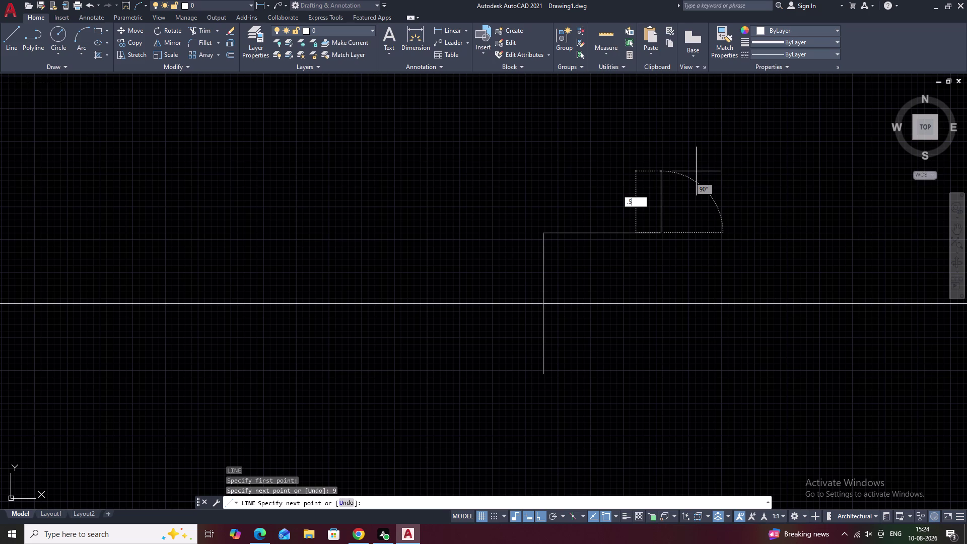
text(')
key(space)
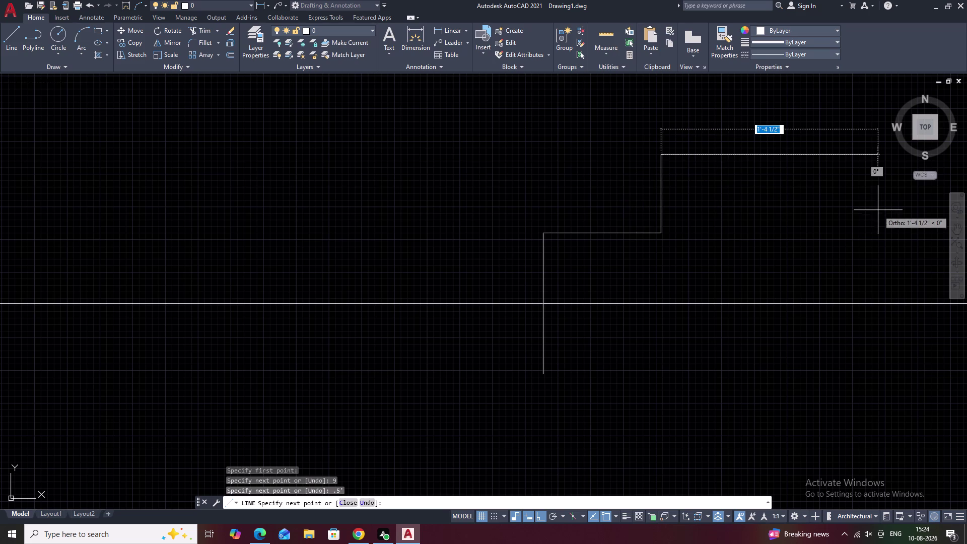
Draw the block's 0.5' top and drop its right edge onto the wall line.
middle_drag(804, 222, 748, 225)
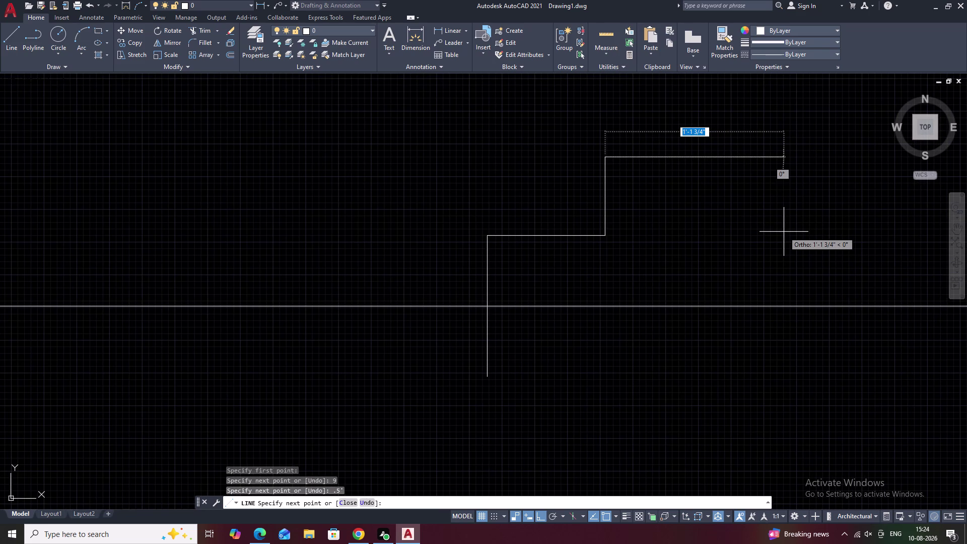
text(.5)
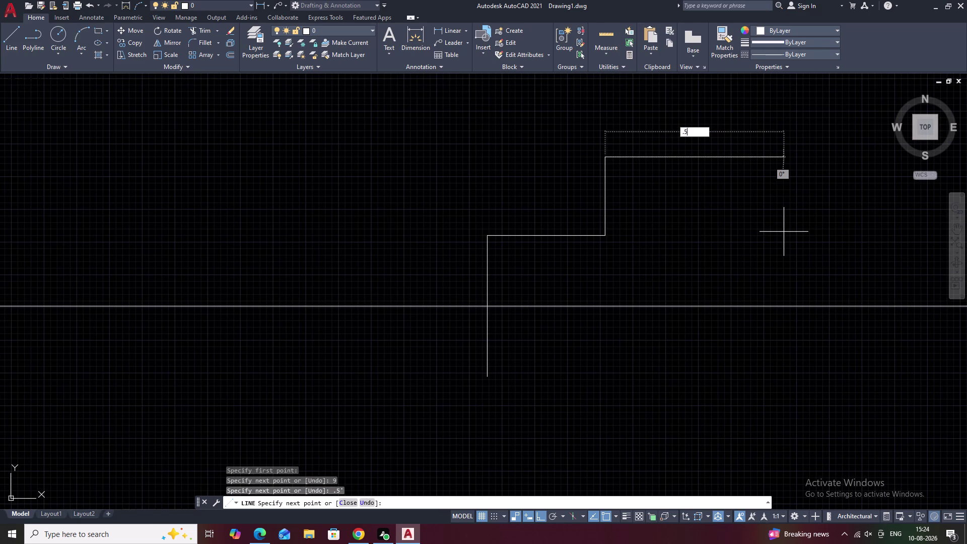
key(1)
key(BackSpace)
text(')
key(space)
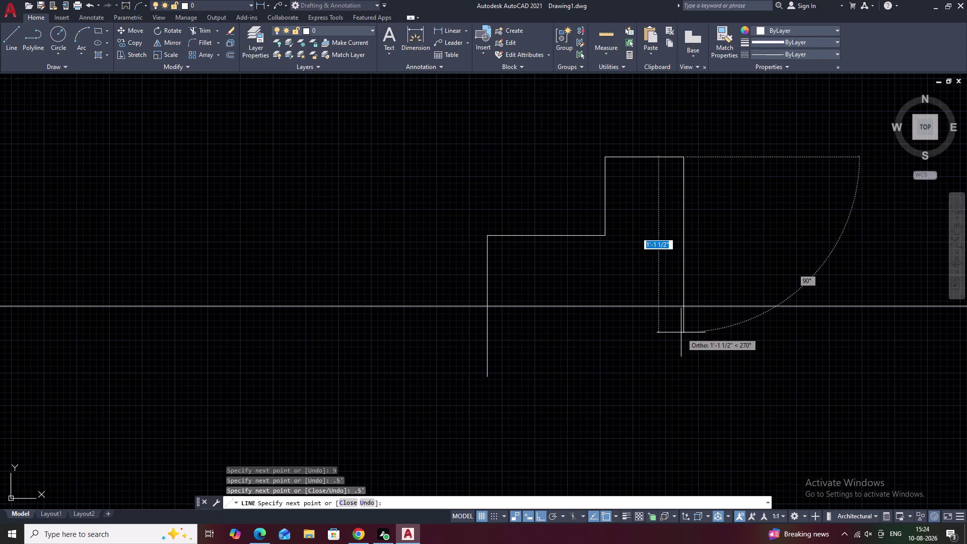
middle_drag(681, 333, 700, 352)
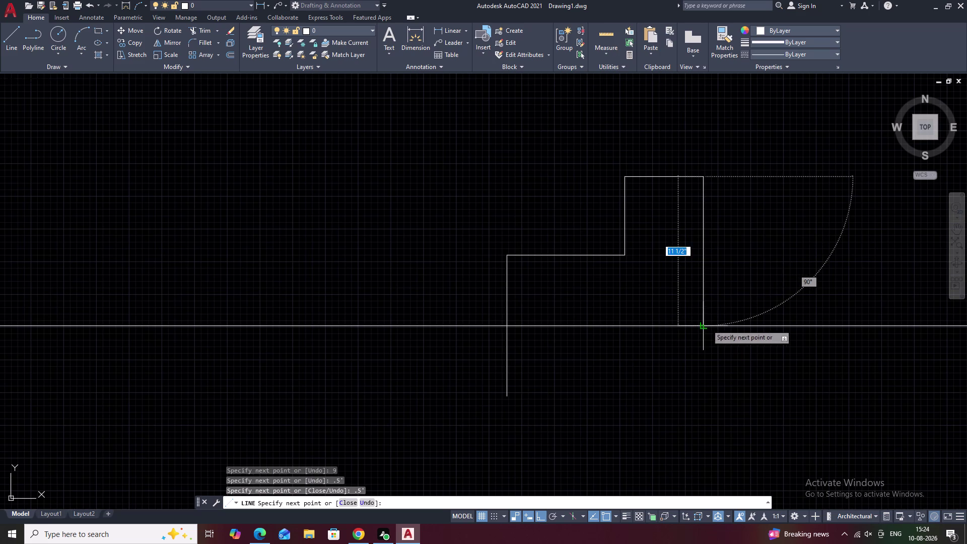
click(707, 324)
key(Escape)
middle_drag(569, 339, 682, 330)
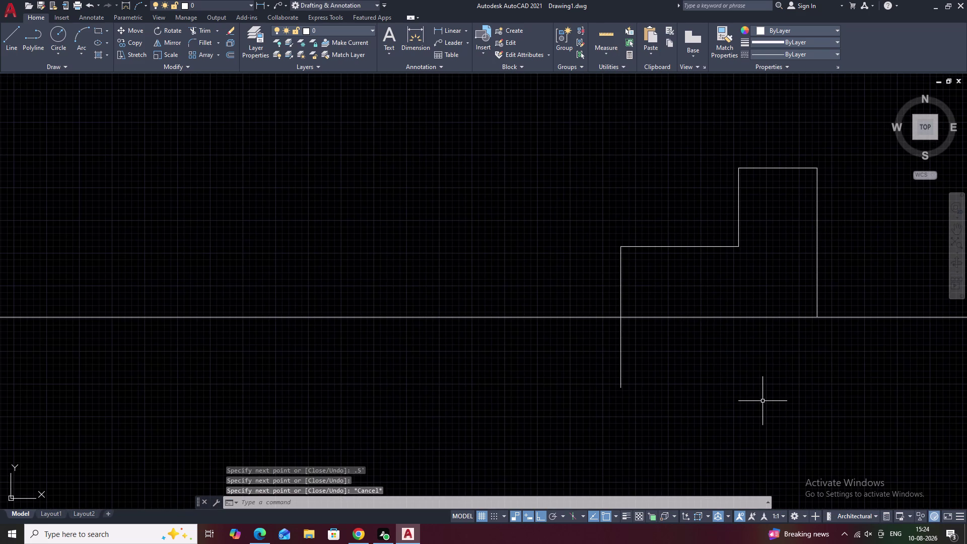
middle_drag(762, 401, 737, 363)
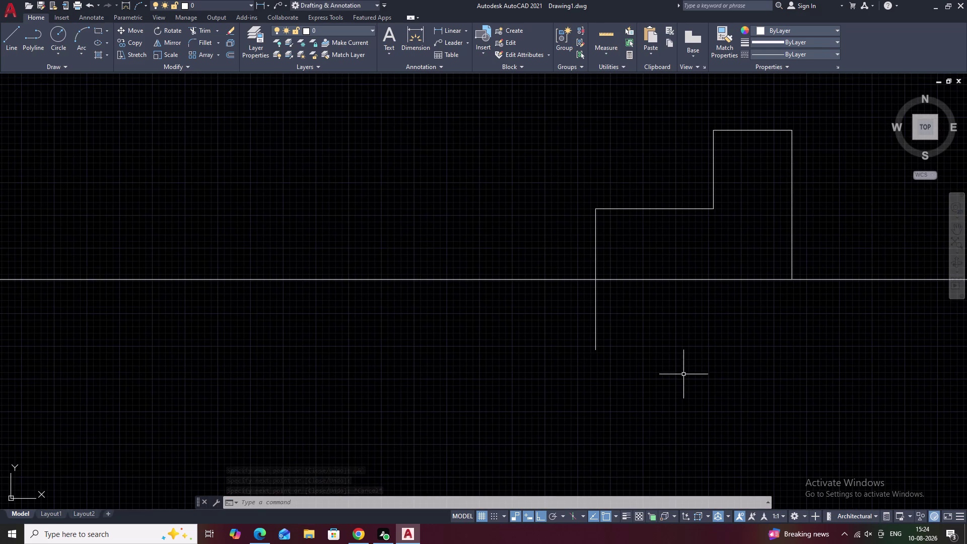
Extend the pier's right edge down to the lower wall line.
scroll(down, 3)
scroll(down, 3)
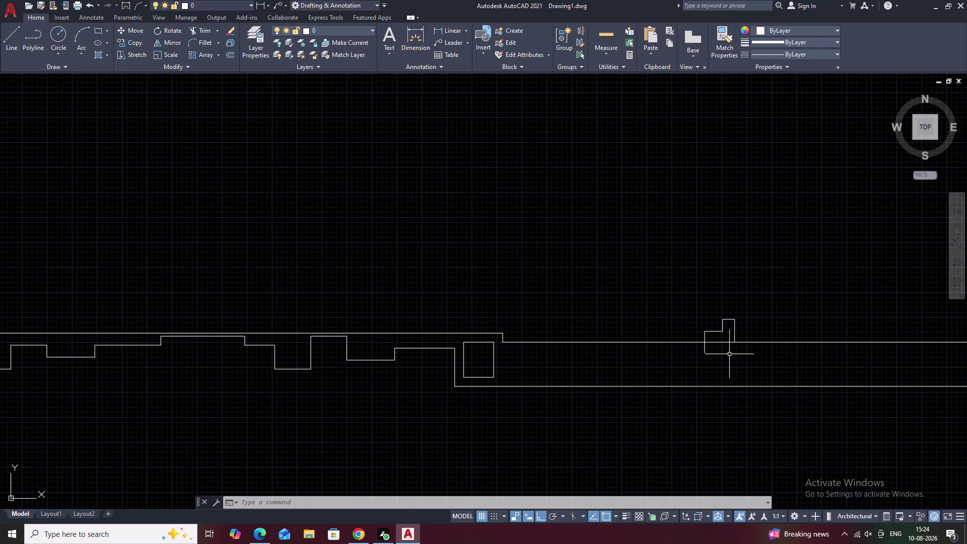
middle_drag(726, 353, 704, 305)
scroll(up, 3)
middle_drag(695, 313, 750, 239)
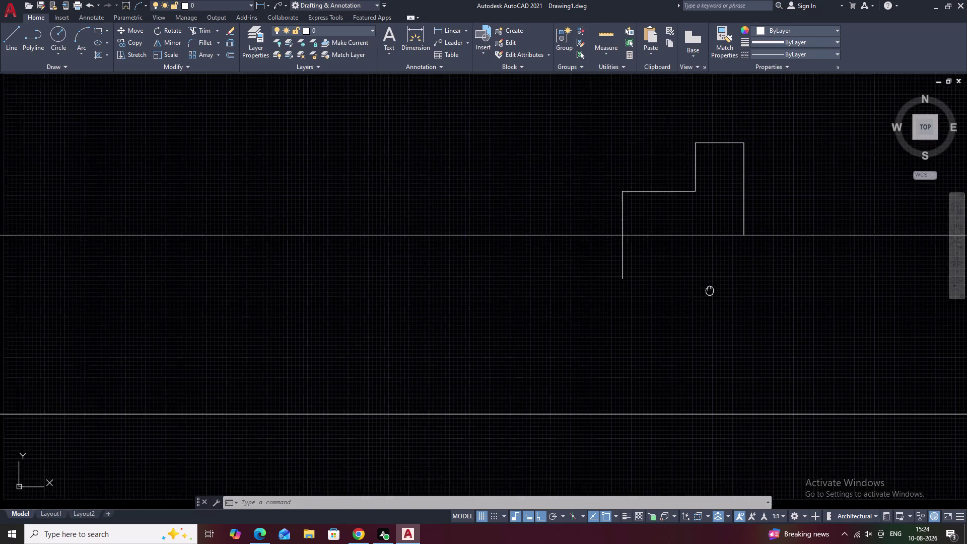
middle_drag(751, 239, 755, 233)
scroll(down, 3)
middle_drag(737, 256, 731, 261)
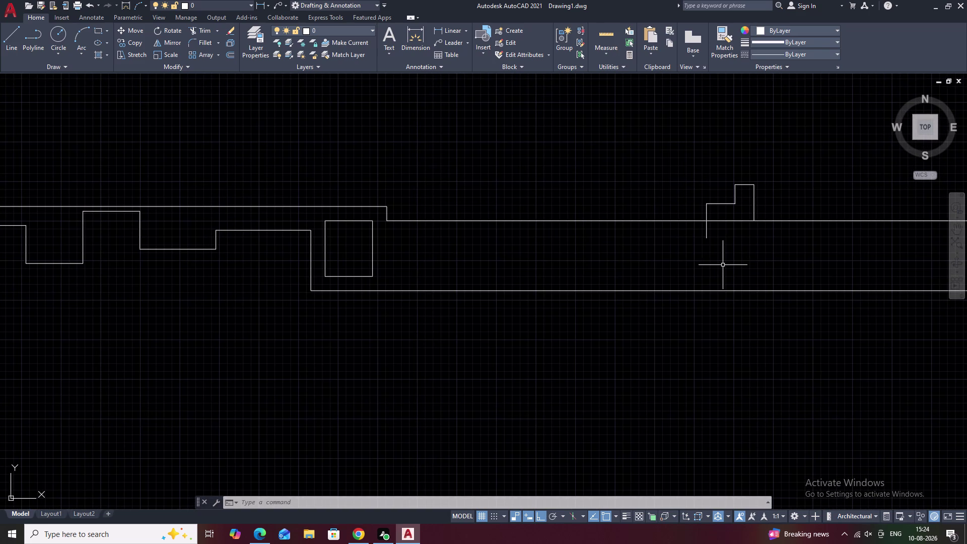
middle_drag(754, 244, 707, 246)
text(e)
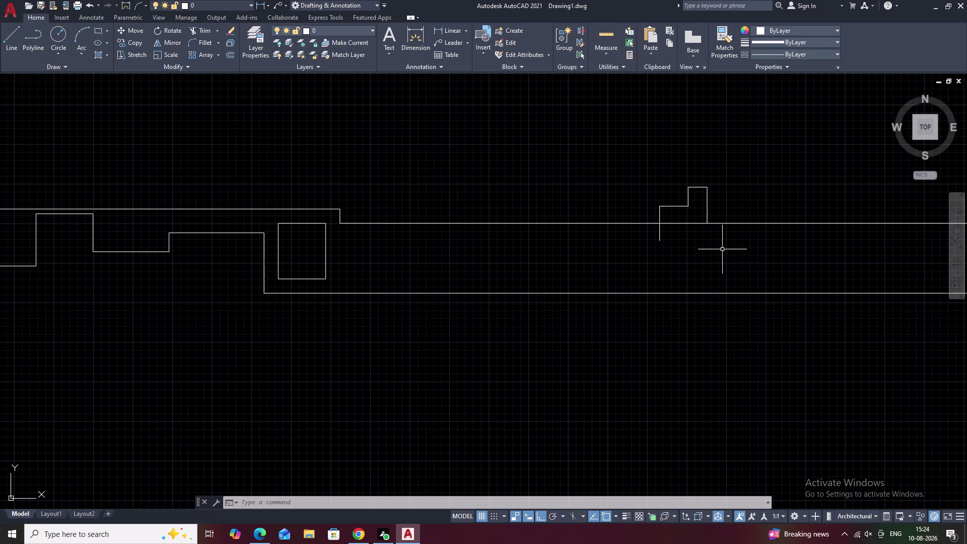
text(x)
key(space)
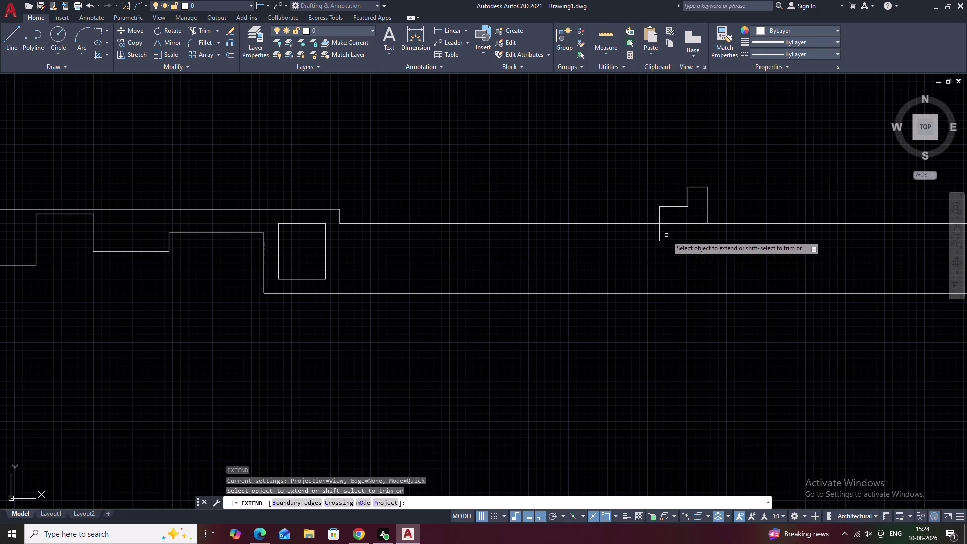
click(706, 212)
key(Escape)
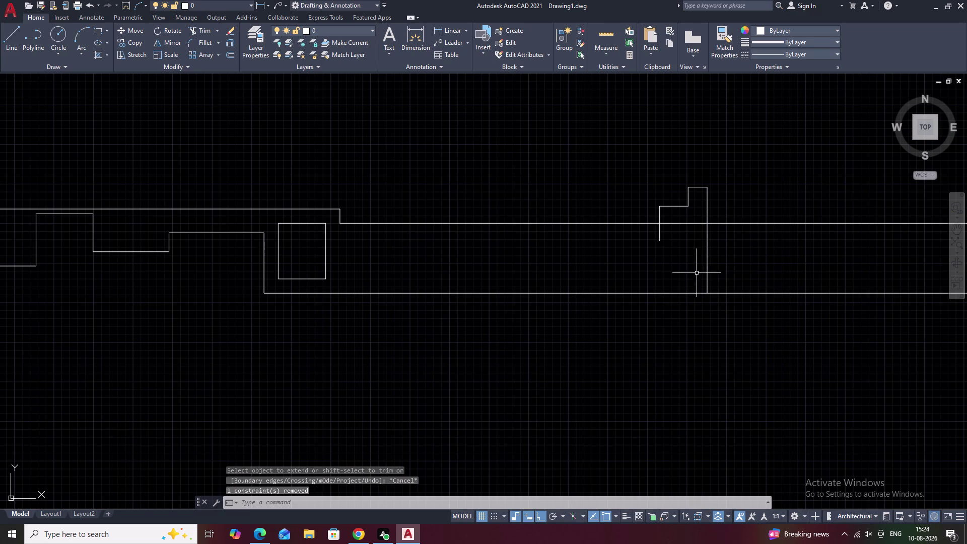
Cancel leftover commands and briefly start TK tracking.
key(l)
key(Escape)
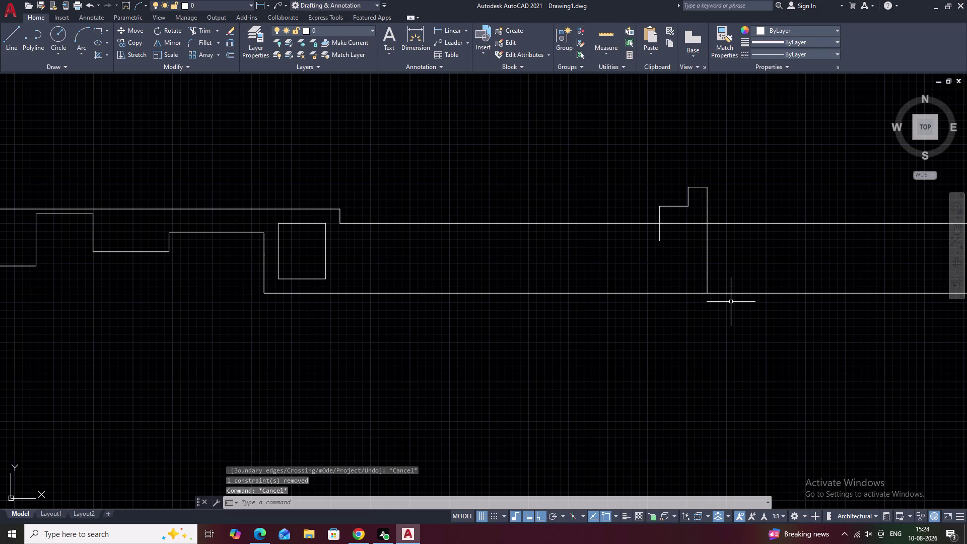
text(tk)
key(space)
key(Escape)
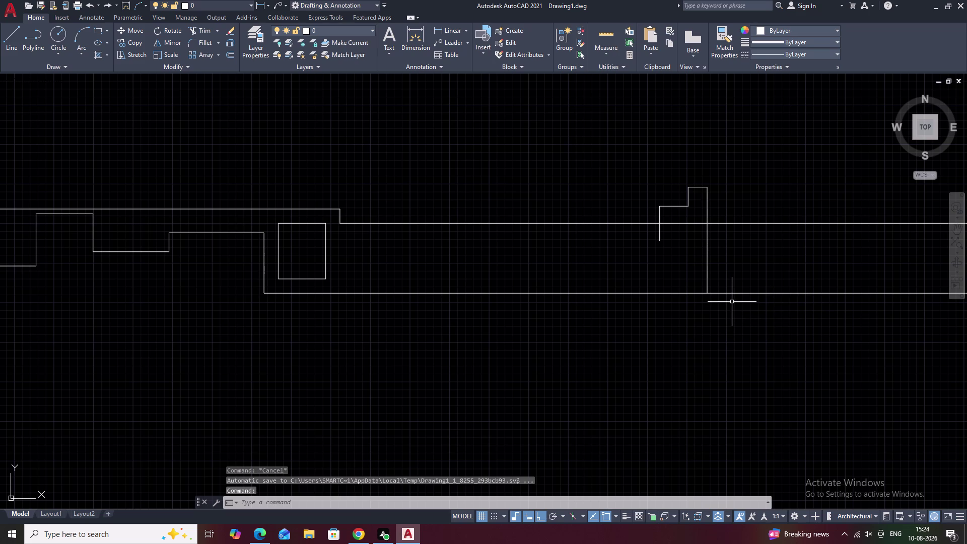
Draw the slanted chamfer from 1' along the lower wall line to the pier's left edge.
text(l tk)
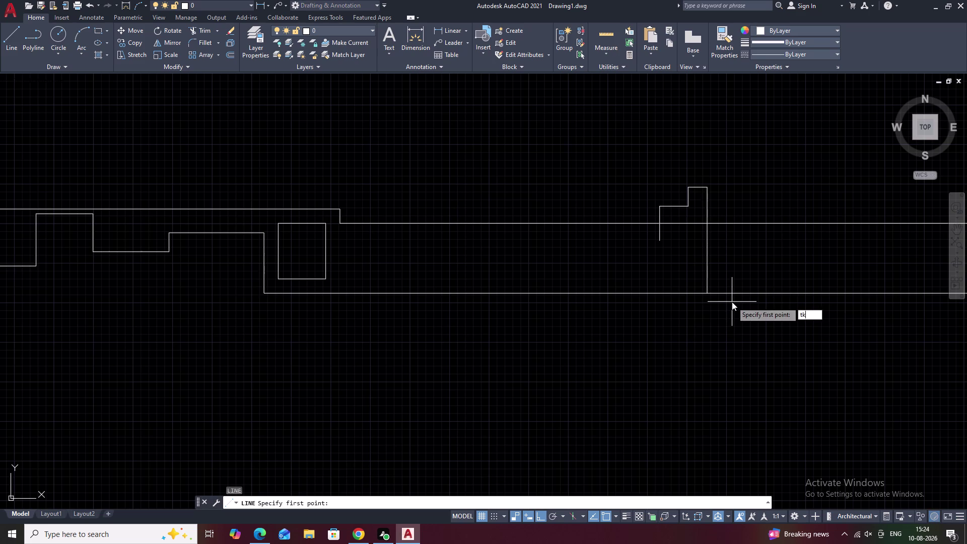
key(space)
click(710, 293)
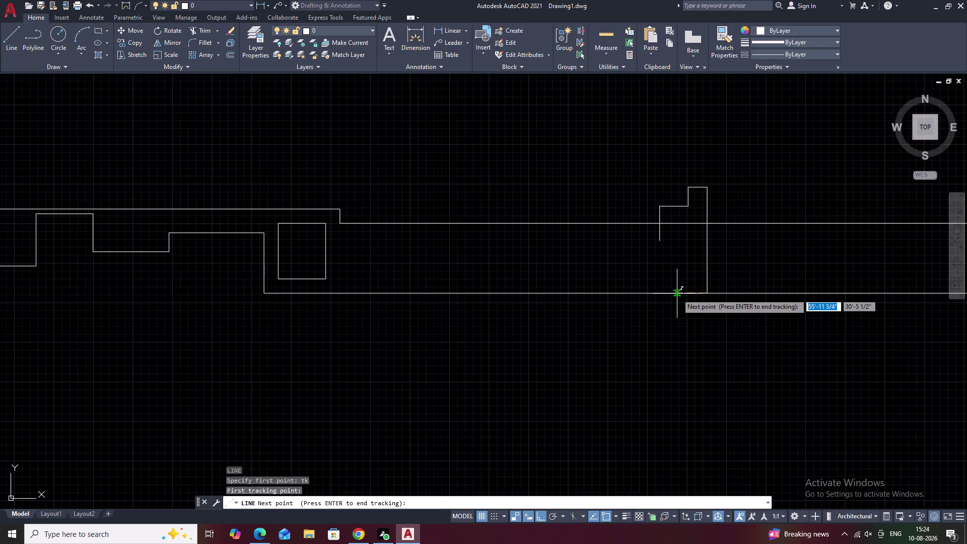
text(1')
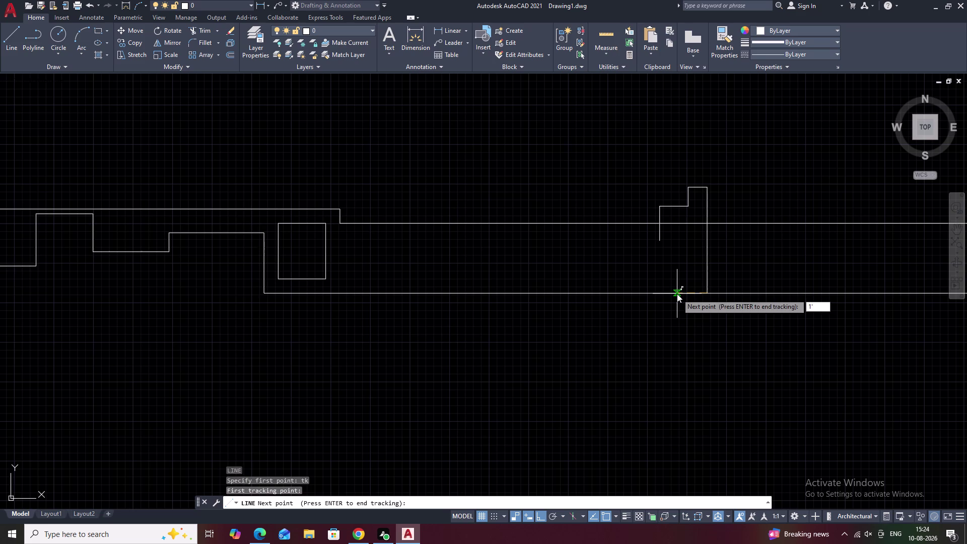
key(space)
key(space)
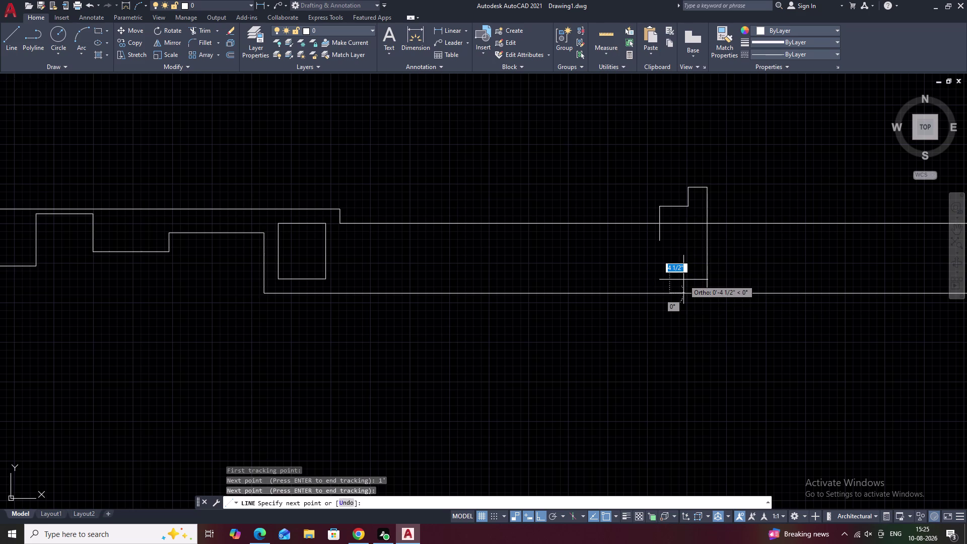
click(662, 243)
key(Escape)
Trim away the upper wall line where it runs past the pier.
scroll(down, 3)
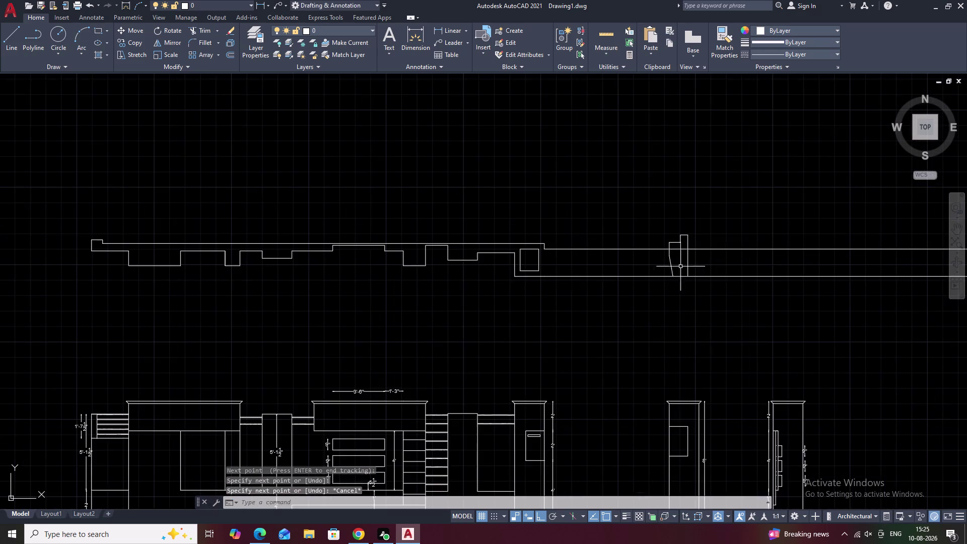
middle_drag(705, 273, 669, 271)
scroll(up, 3)
middle_drag(638, 271, 644, 266)
text(tr)
key(space)
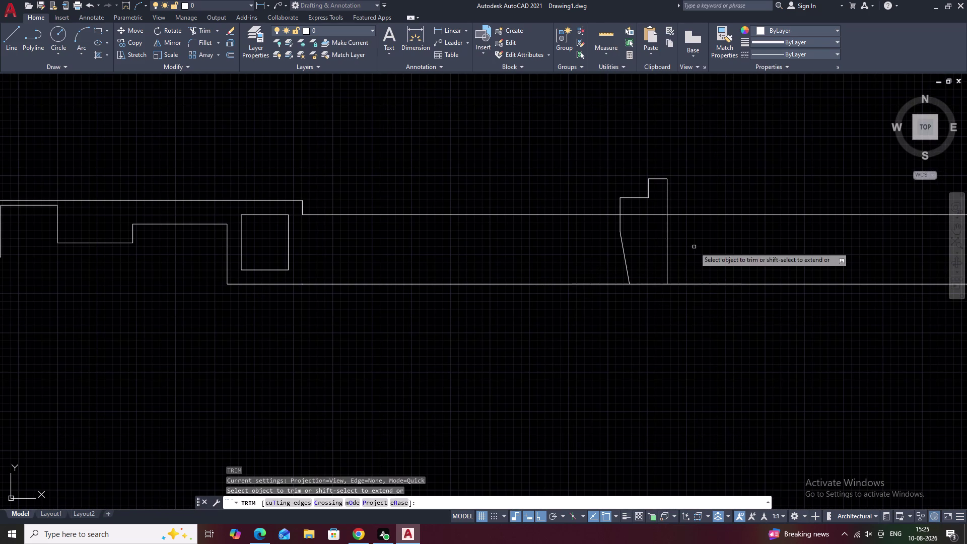
click(639, 215)
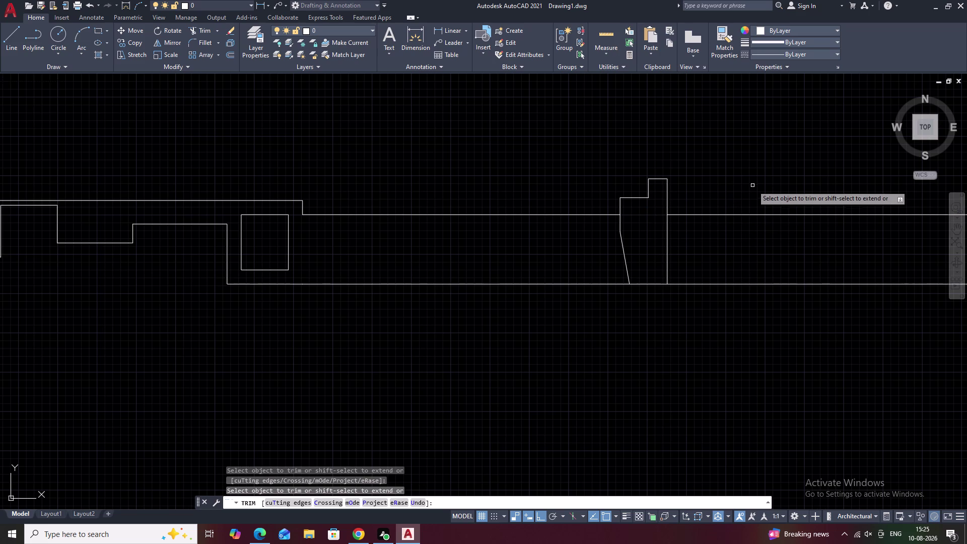
drag(752, 182, 746, 232)
scroll(down, 3)
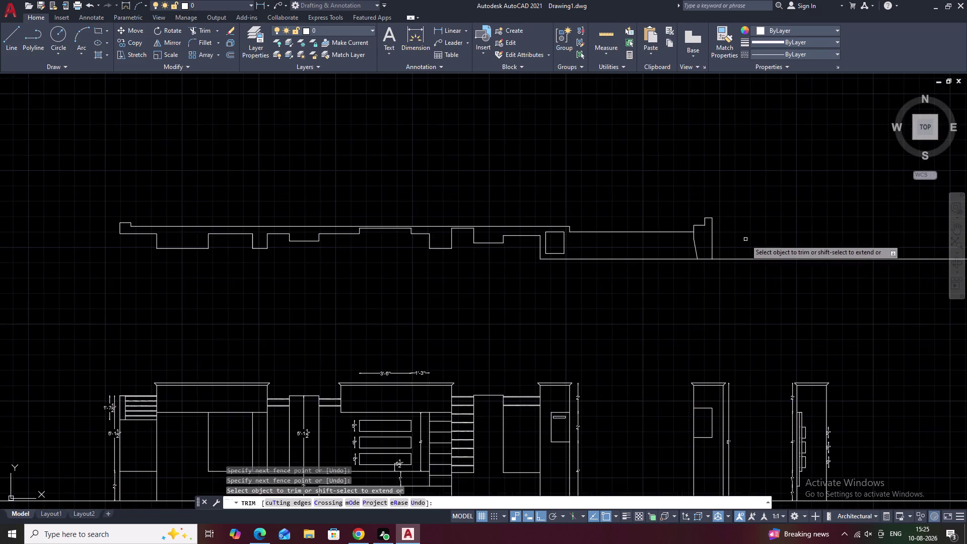
middle_drag(749, 238, 687, 239)
scroll(up, 3)
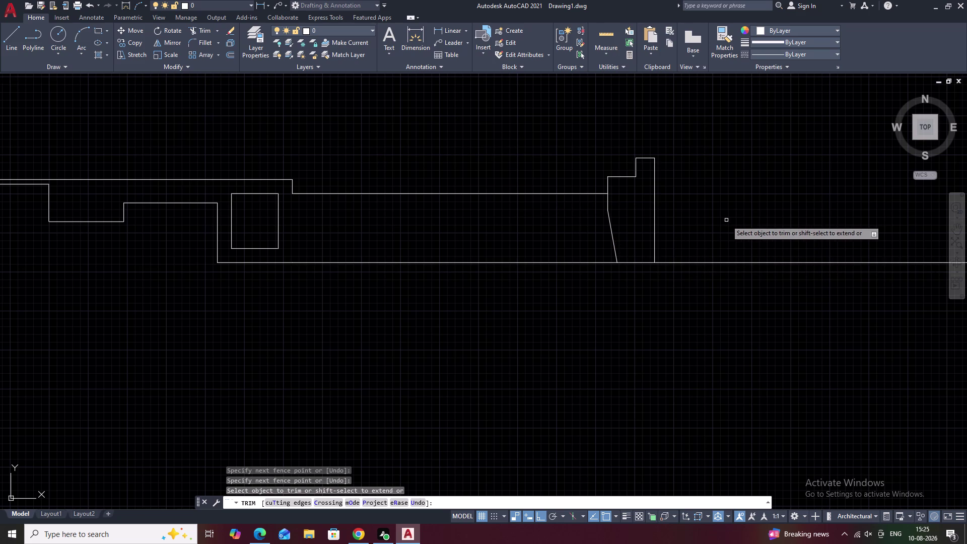
scroll(down, 3)
middle_drag(747, 223, 570, 247)
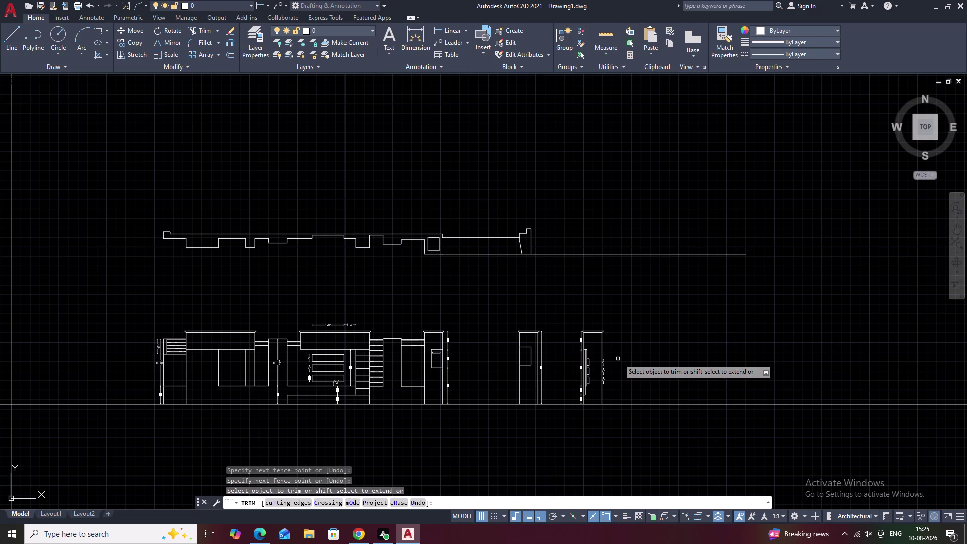
scroll(up, 3)
scroll(up, 3)
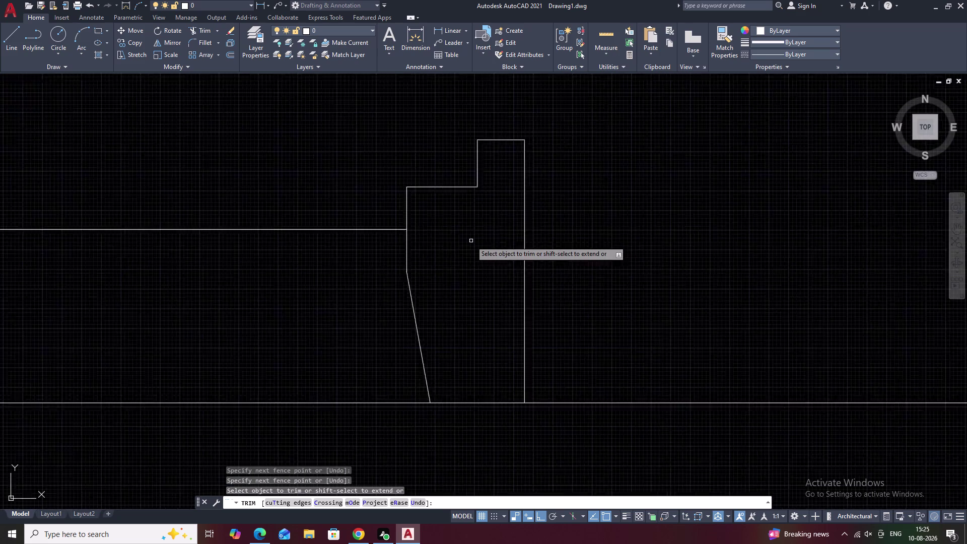
middle_drag(468, 243, 595, 261)
scroll(down, 3)
middle_drag(600, 309, 572, 282)
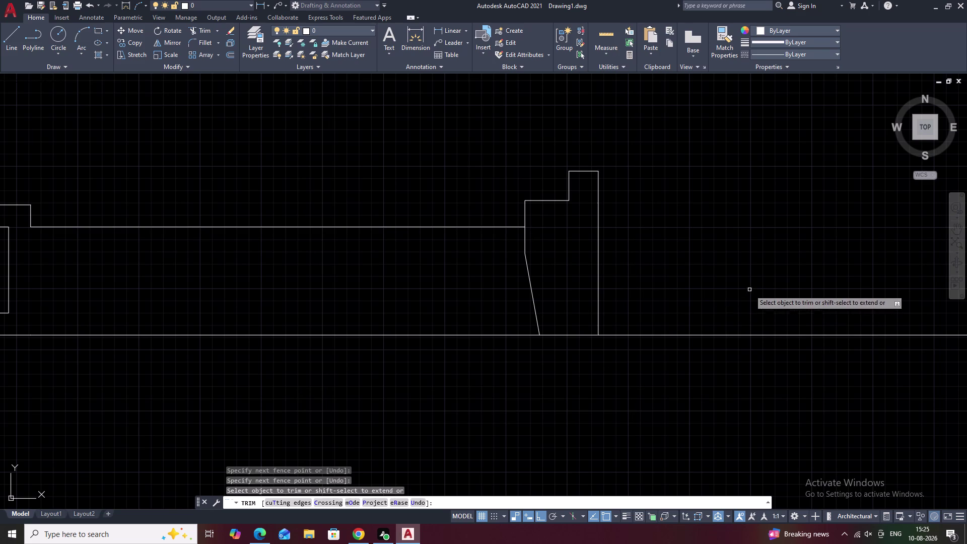
middle_drag(750, 290, 602, 278)
scroll(down, 3)
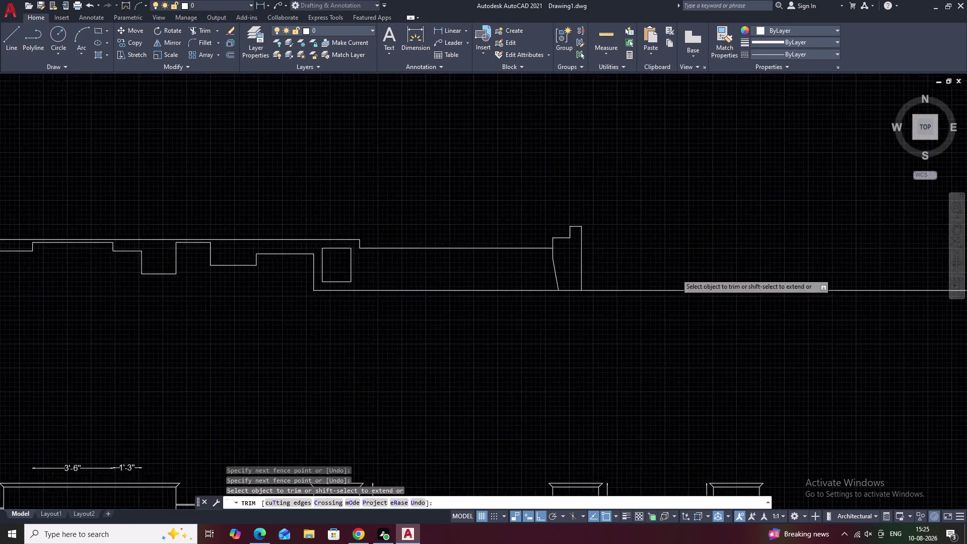
middle_drag(782, 328, 669, 311)
scroll(up, 3)
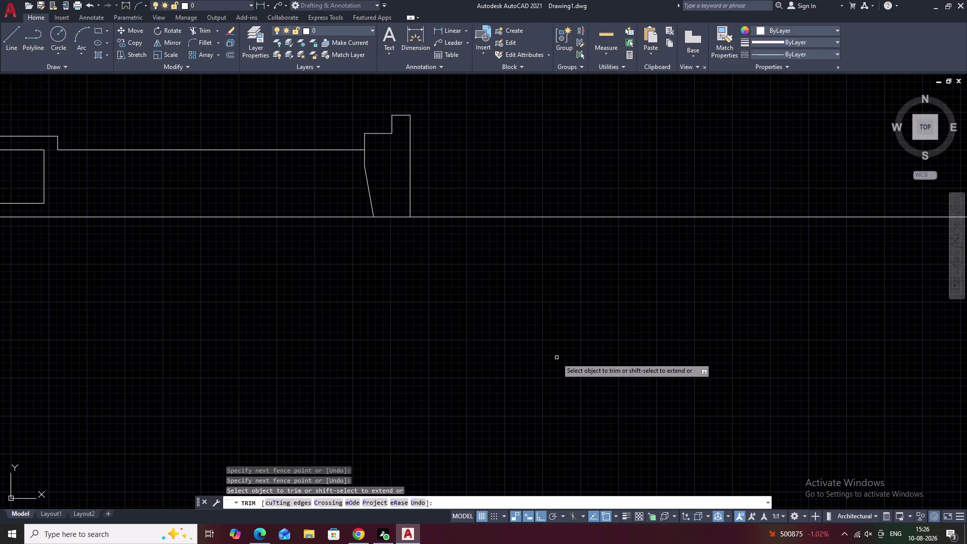
scroll(up, 3)
scroll(down, 3)
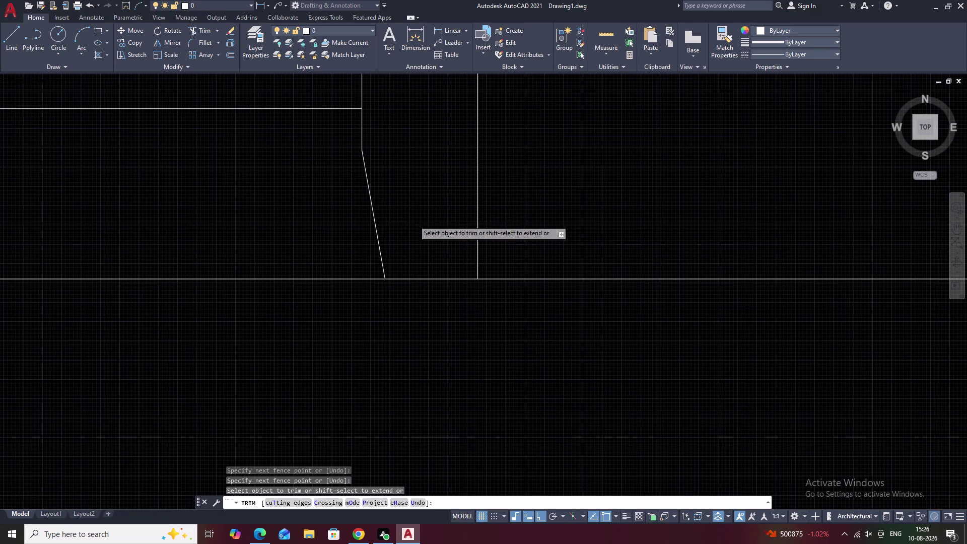
scroll(down, 3)
scroll(up, 3)
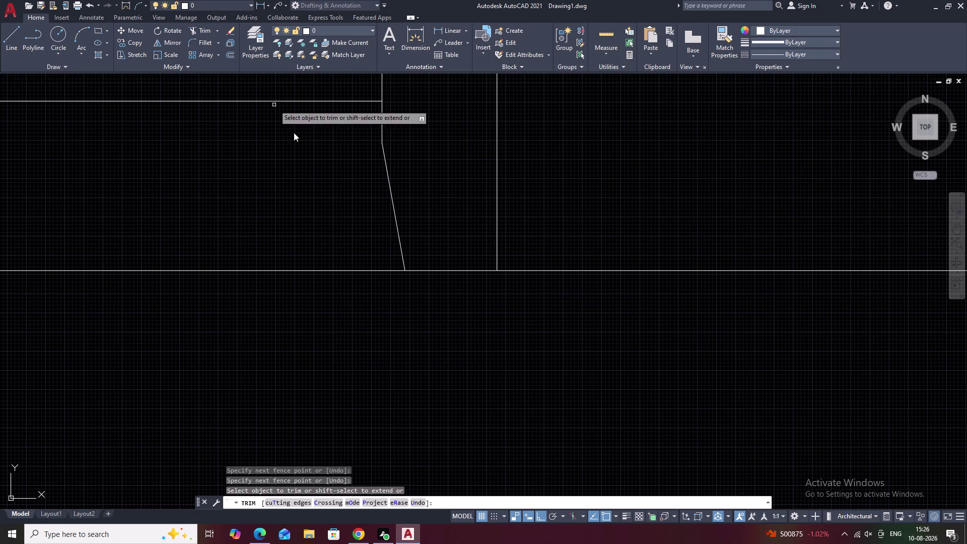
key(Escape)
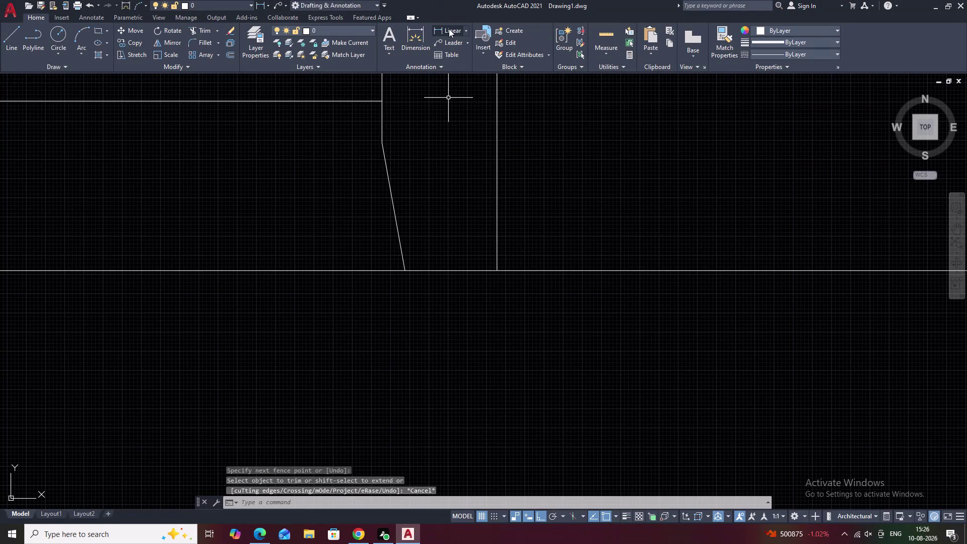
Add a temporary linear dimension measuring the chamfer edge height (1'-4 3/4").
click(449, 29)
click(379, 146)
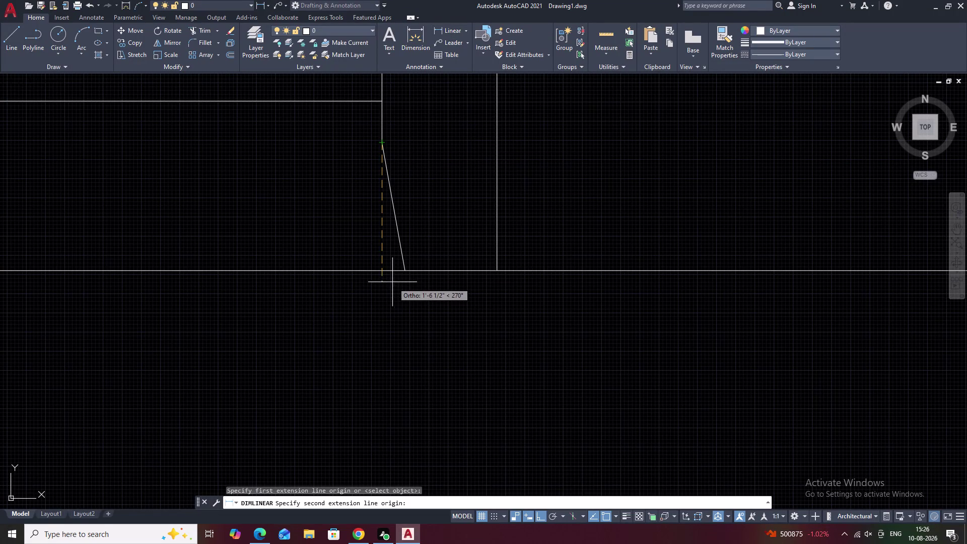
click(381, 270)
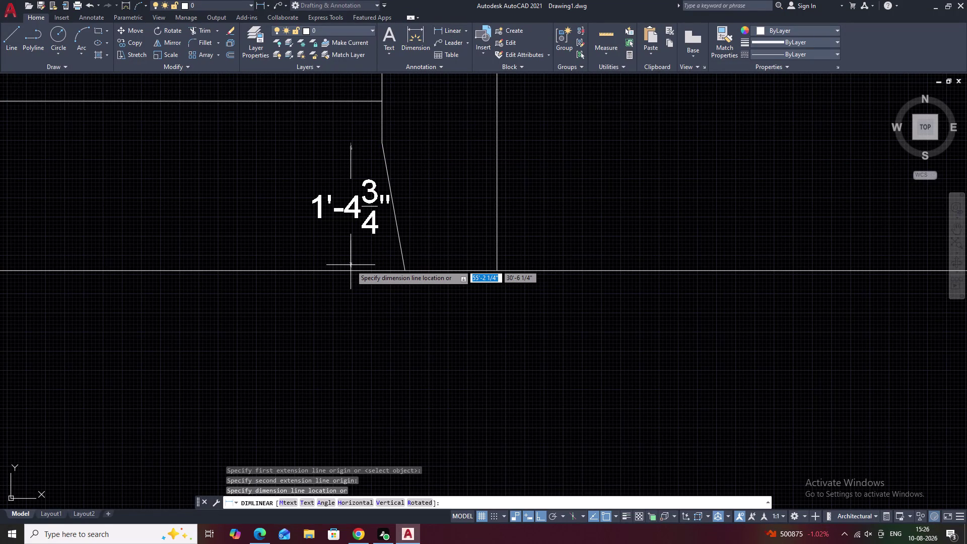
click(351, 265)
Select and erase the temporary height dimension.
click(361, 217)
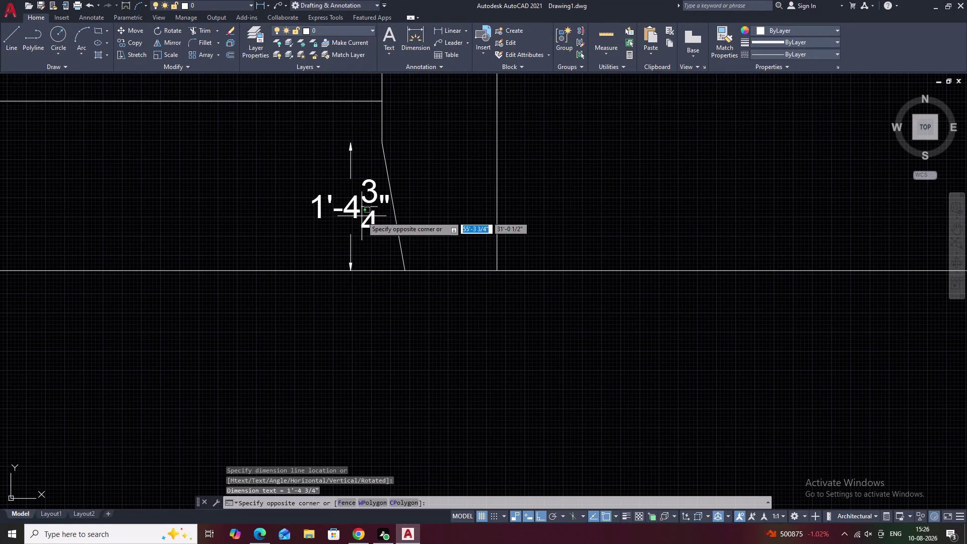
click(366, 228)
click(378, 233)
click(353, 201)
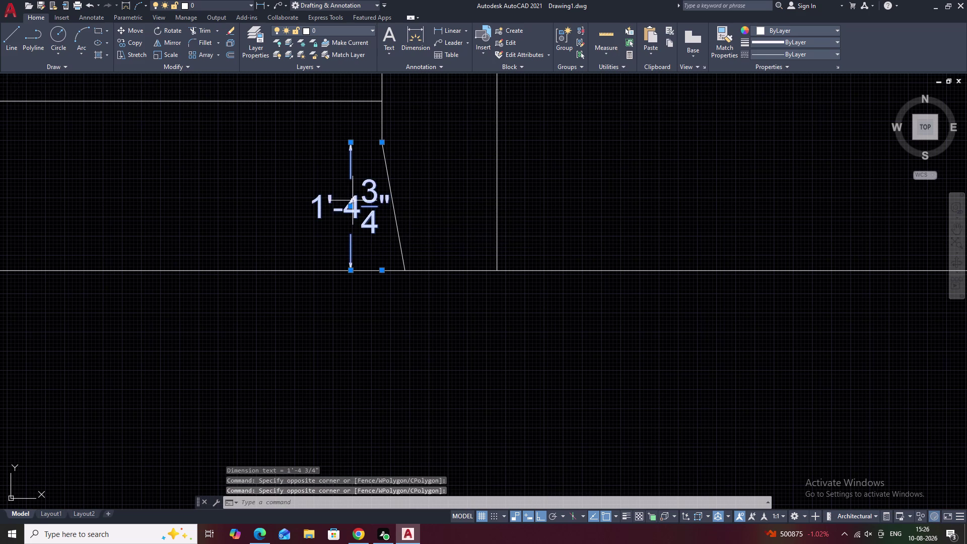
text(e)
key(space)
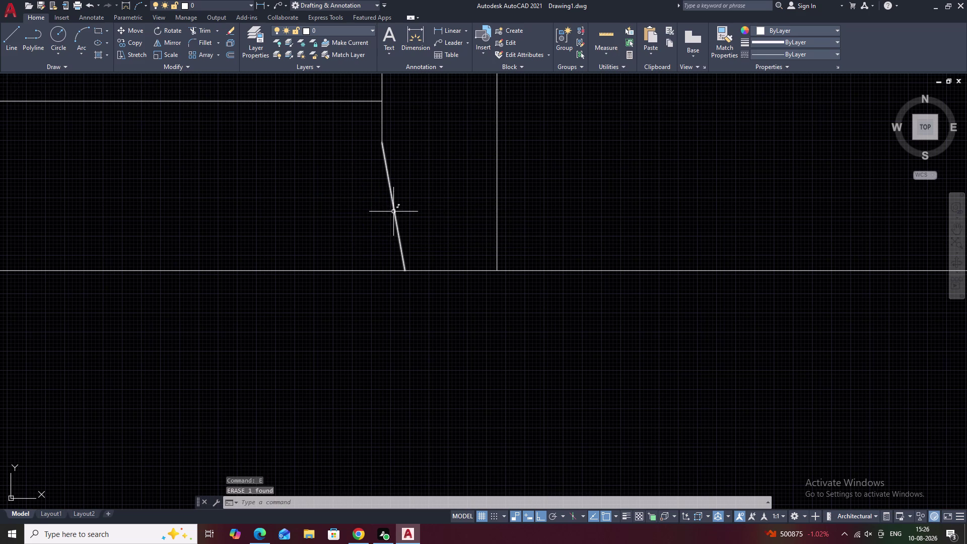
Erase the sloped chamfer edge and start a new line at its top corner.
click(397, 229)
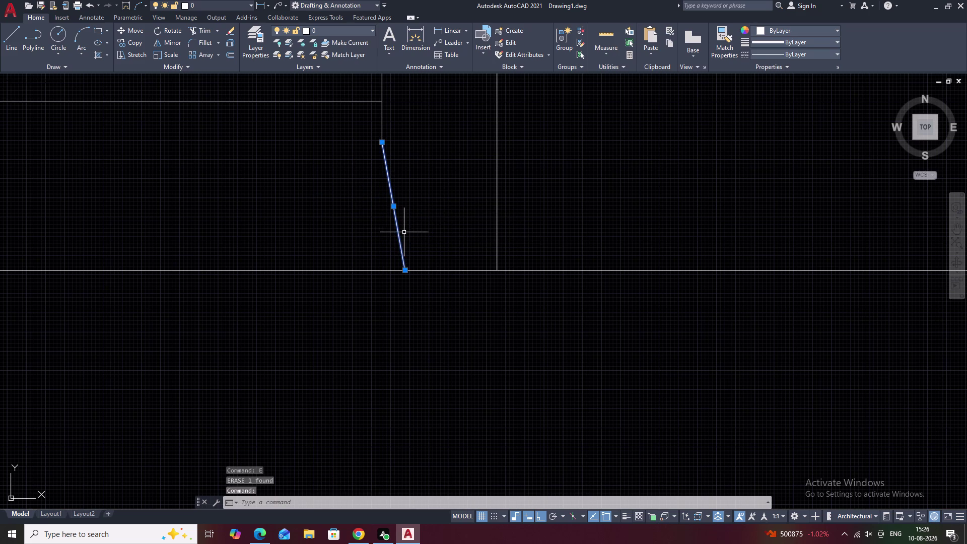
text(e)
key(space)
text(l)
key(space)
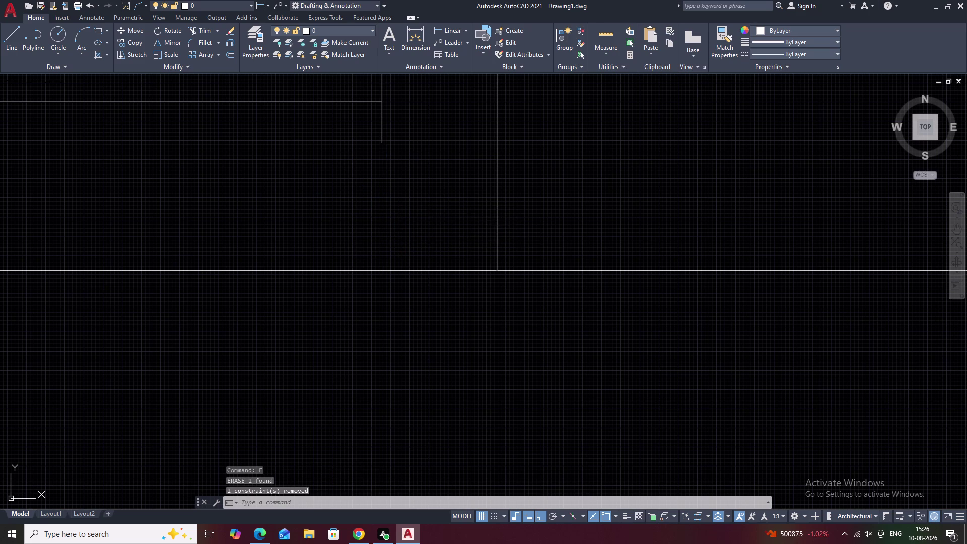
click(383, 146)
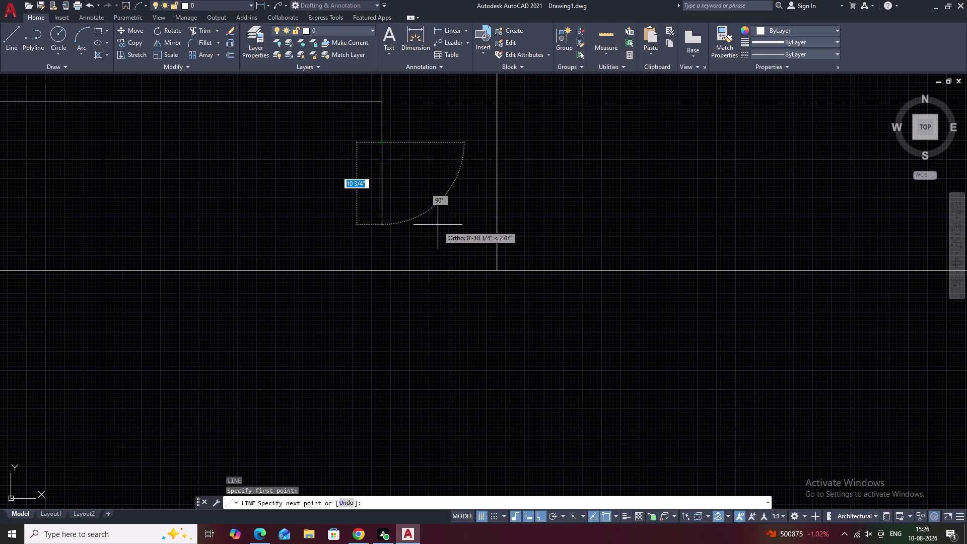
Draw a new sloped chamfer line with Ortho off and extend it to the base line.
key(F8)
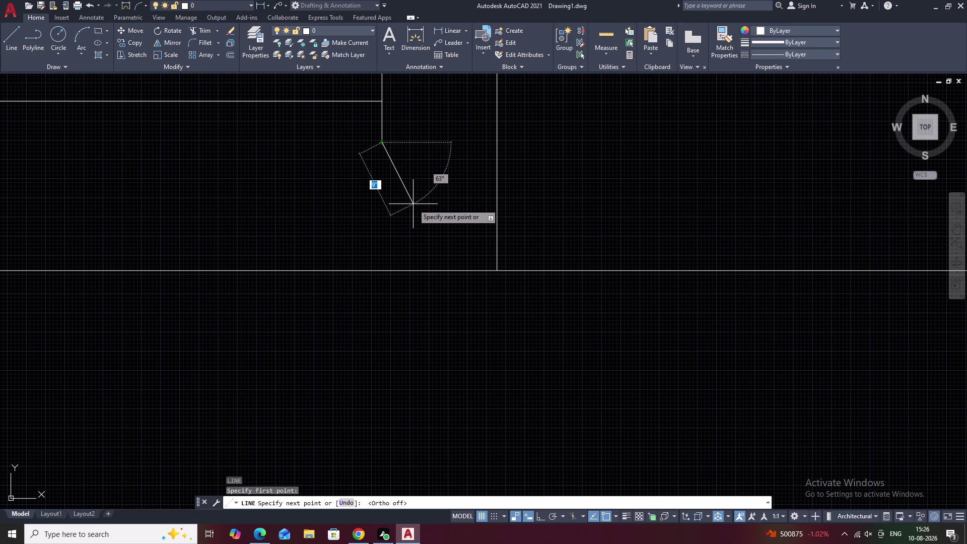
click(413, 204)
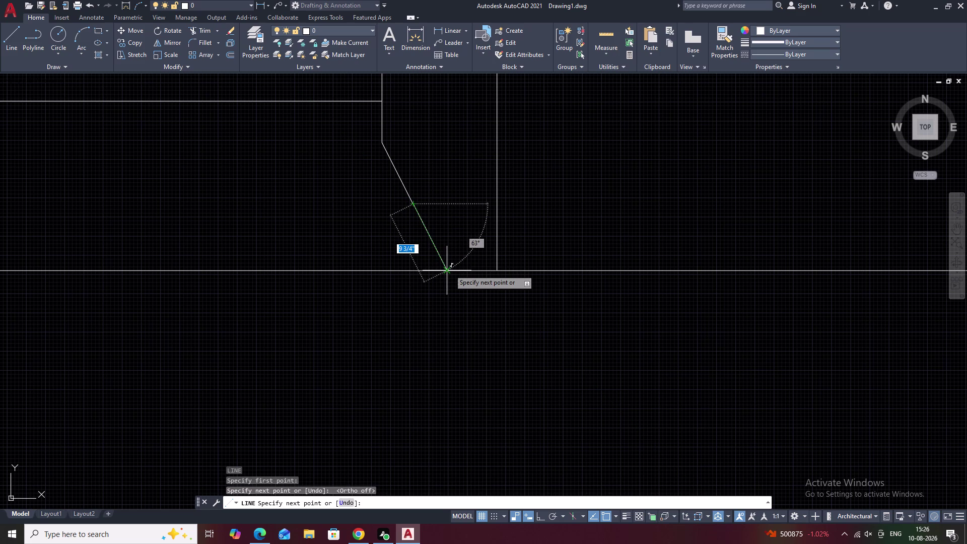
key(Escape)
text(e)
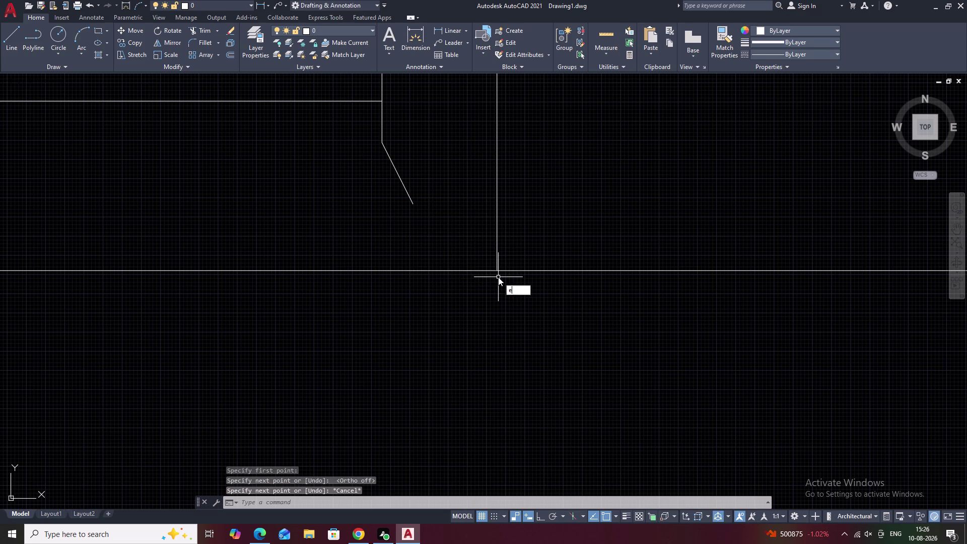
text(x)
key(space)
click(404, 187)
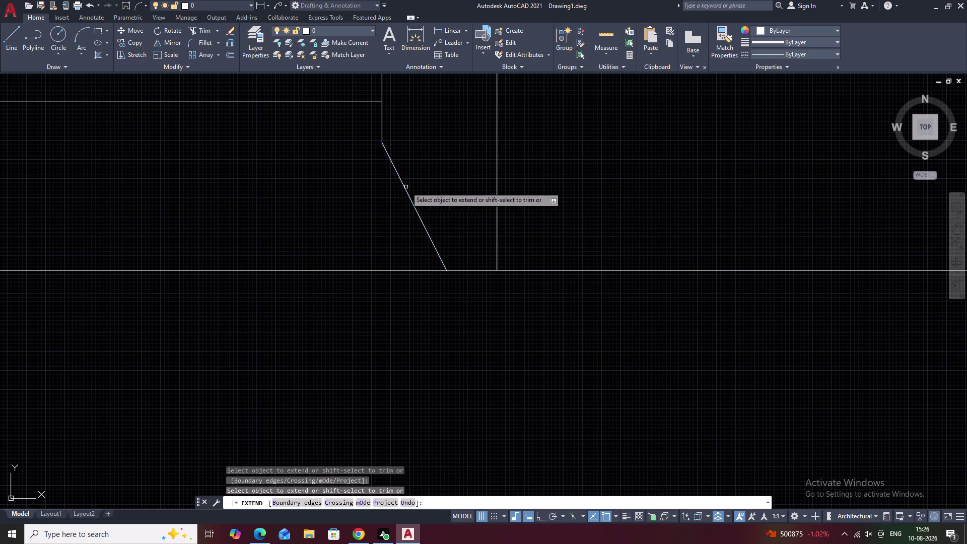
key(Escape)
Erase the pier's right vertical edge and start a new line.
scroll(down, 3)
middle_drag(543, 236, 539, 248)
scroll(up, 3)
click(517, 249)
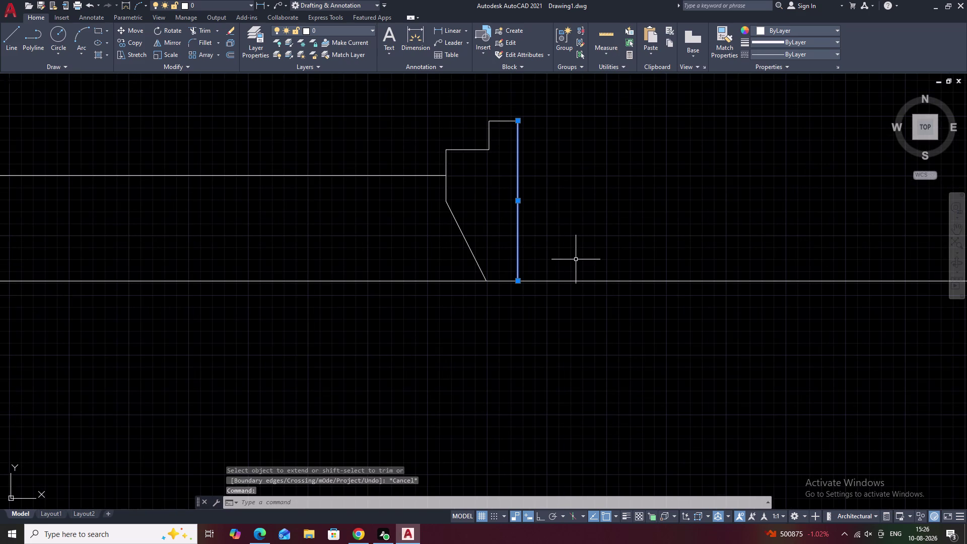
text(e)
key(space)
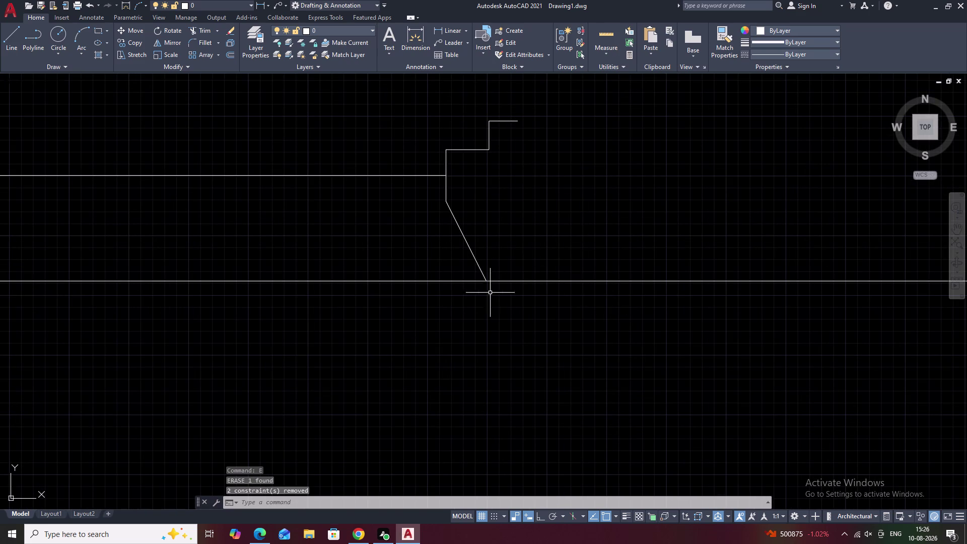
key(l)
key(space)
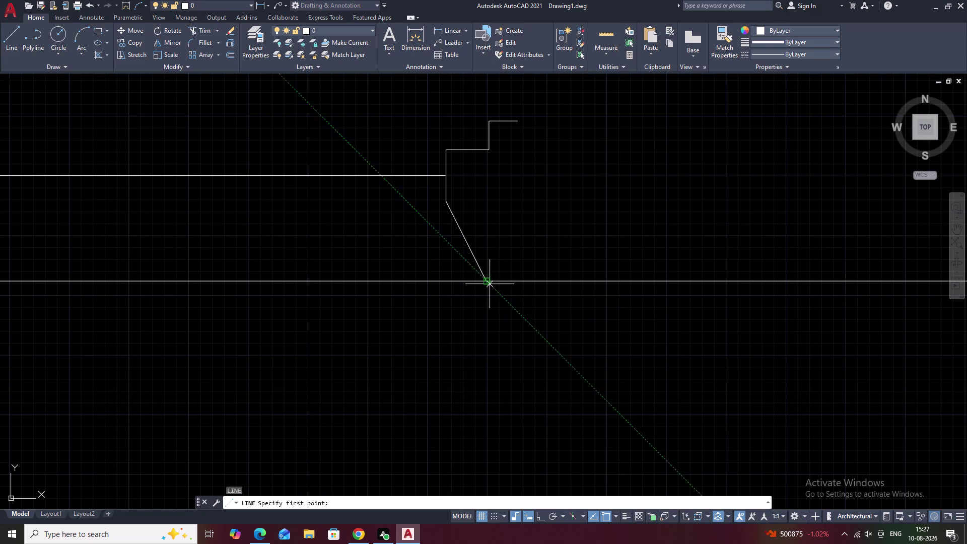
Track a start point 1' along the base line from the chamfer's foot.
text(tk)
key(space)
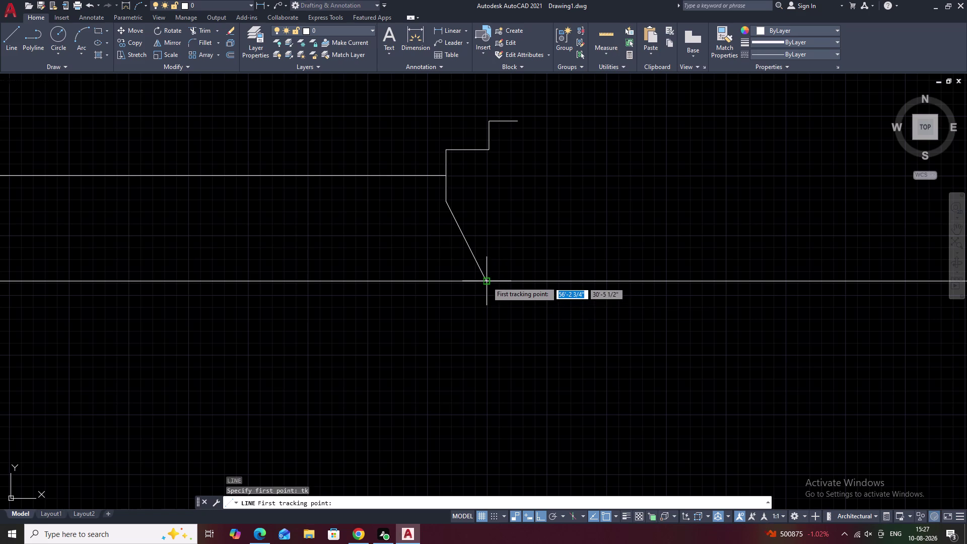
click(486, 280)
text(1)
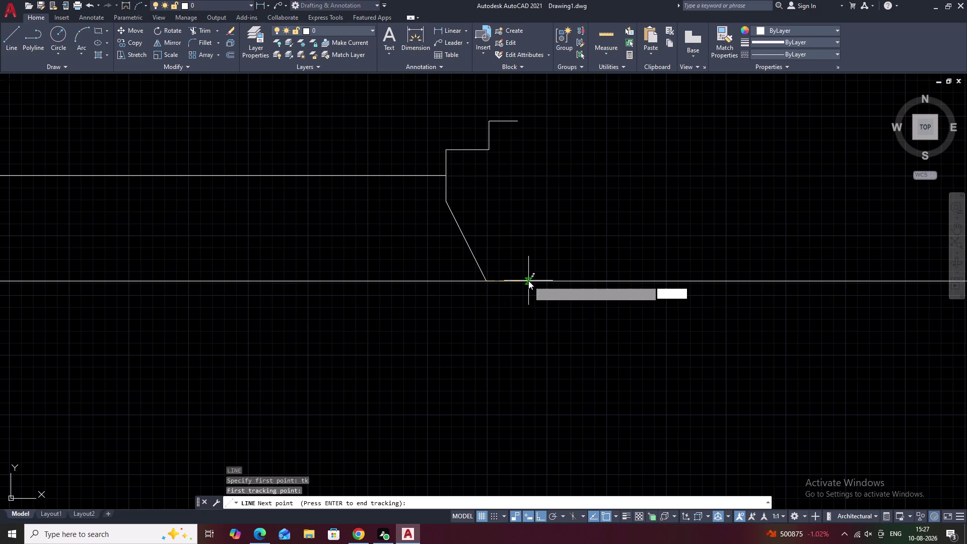
text(l)
key(BackSpace)
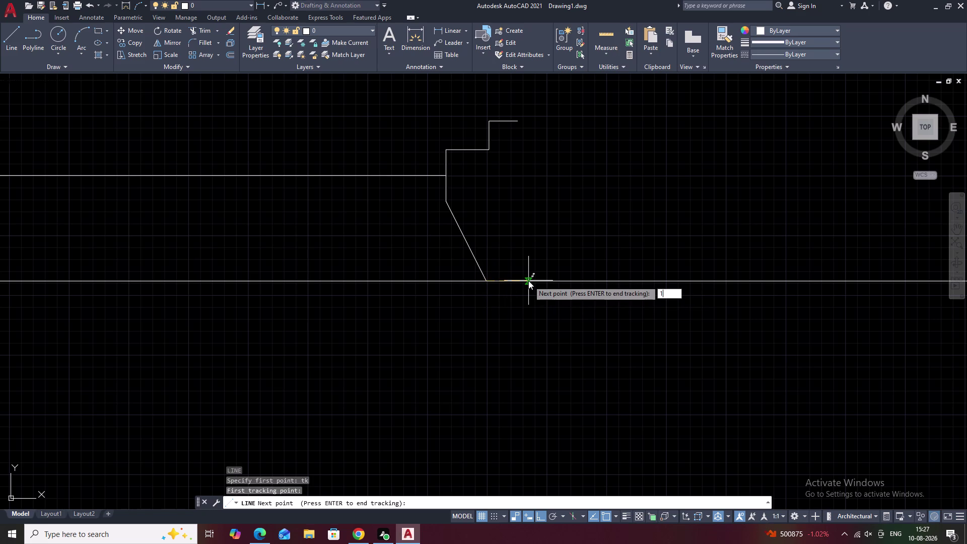
key(l)
key(BackSpace)
key(apostrophe)
key(space)
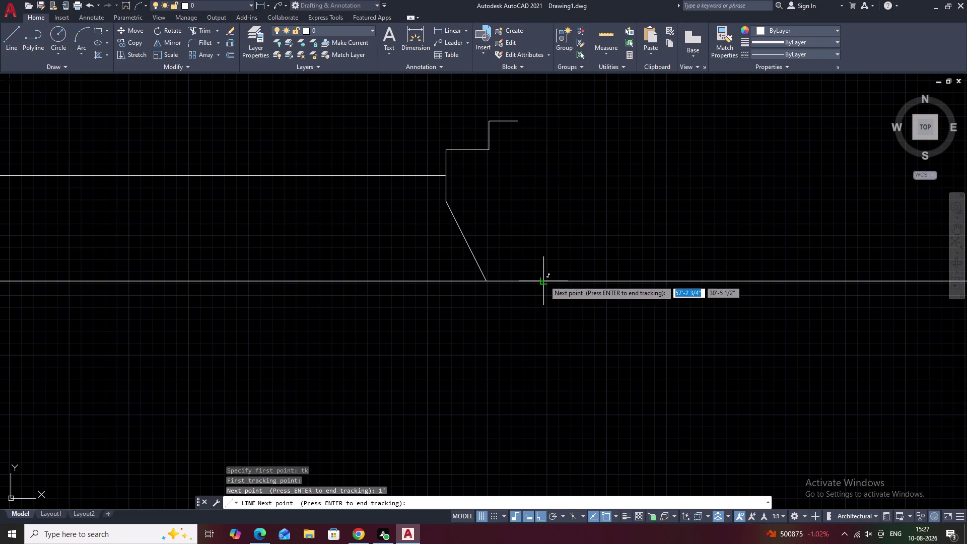
key(space)
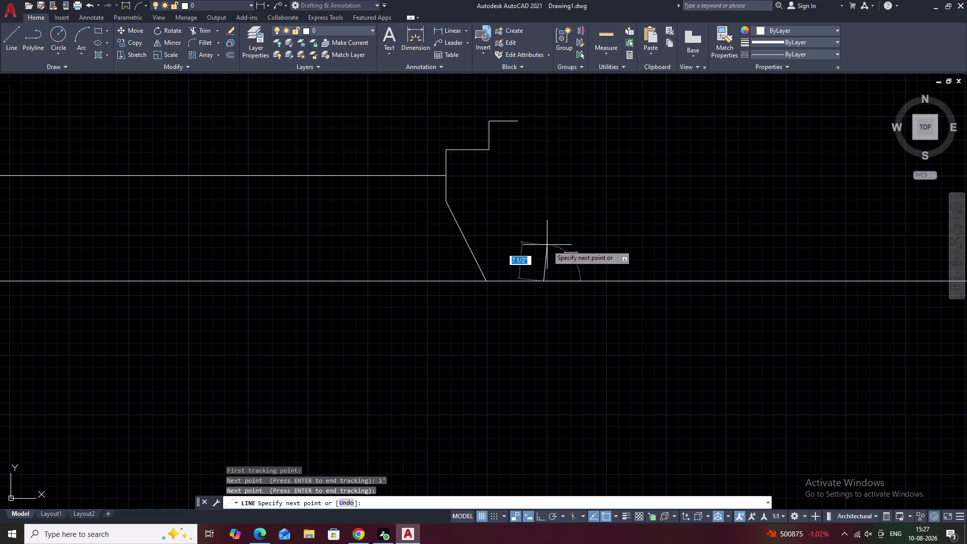
Draw the vertical right edge with Ortho up to the raised block's top.
key(F8)
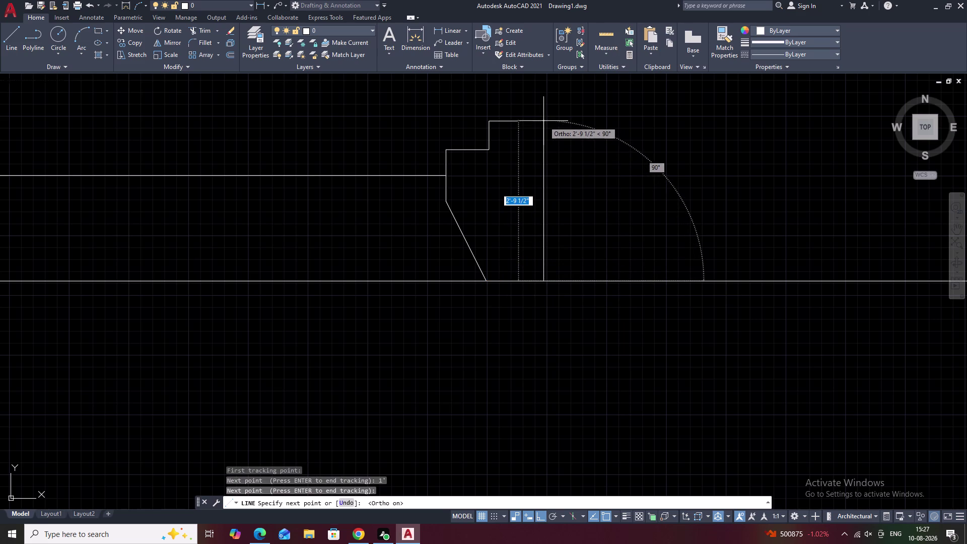
click(544, 121)
click(514, 120)
key(Escape)
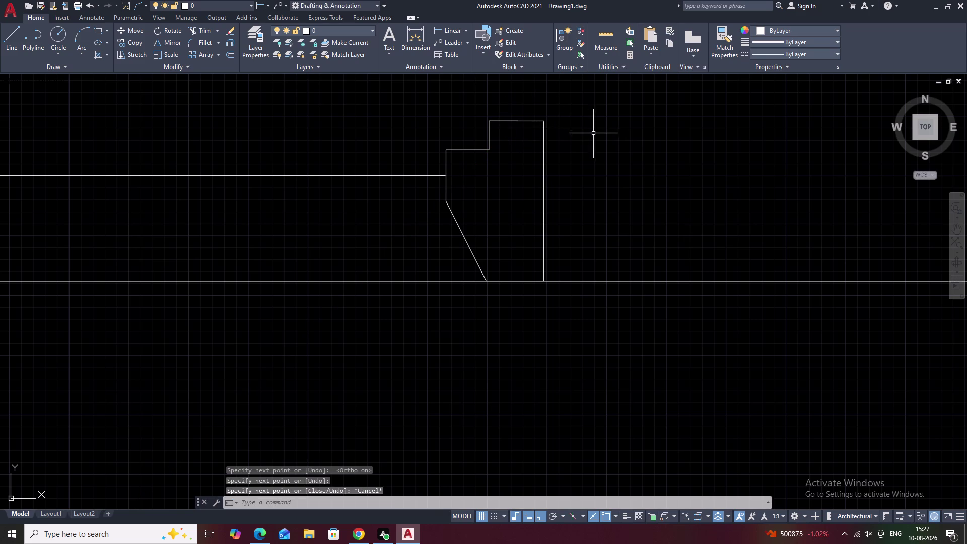
middle_drag(574, 143, 663, 169)
scroll(down, 3)
middle_drag(659, 195, 589, 191)
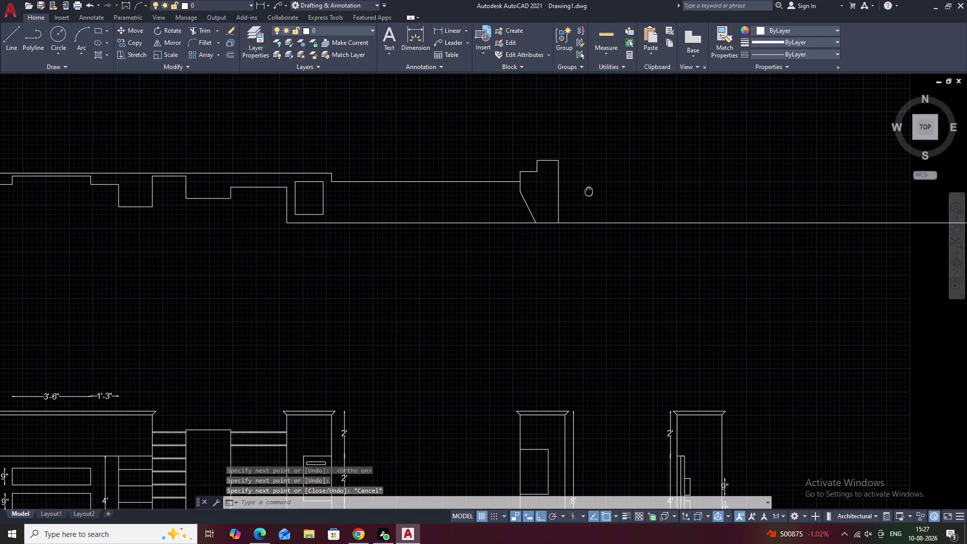
middle_drag(595, 208, 577, 207)
scroll(up, 3)
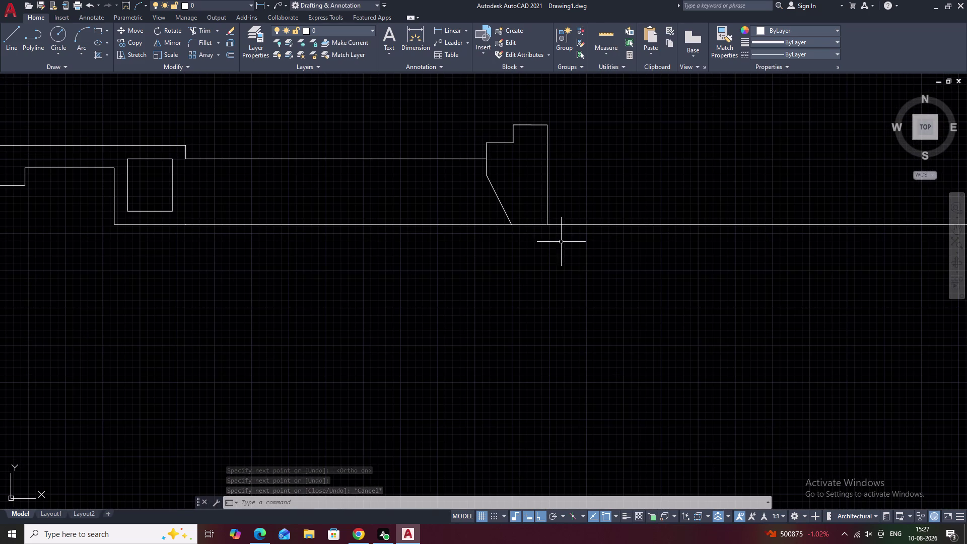
scroll(up, 3)
scroll(down, 3)
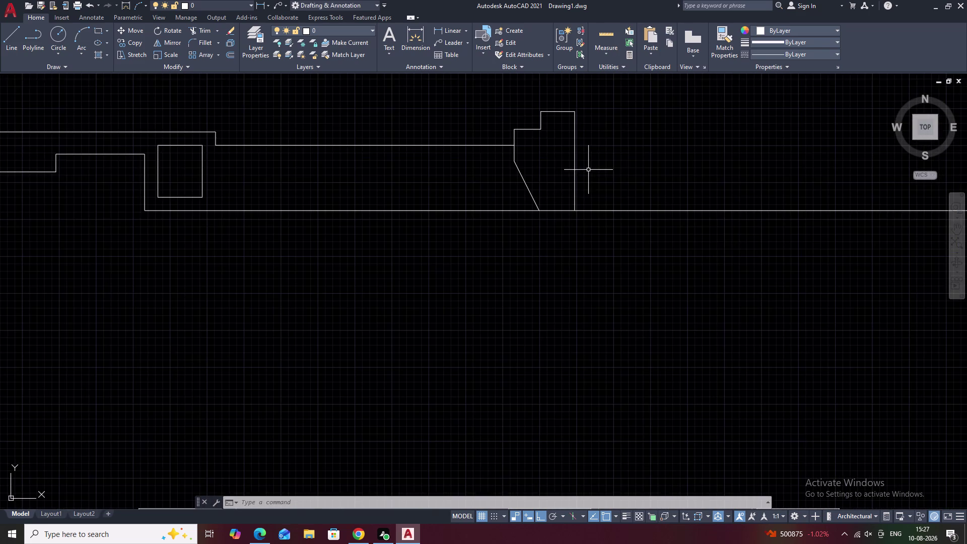
middle_drag(588, 169, 584, 210)
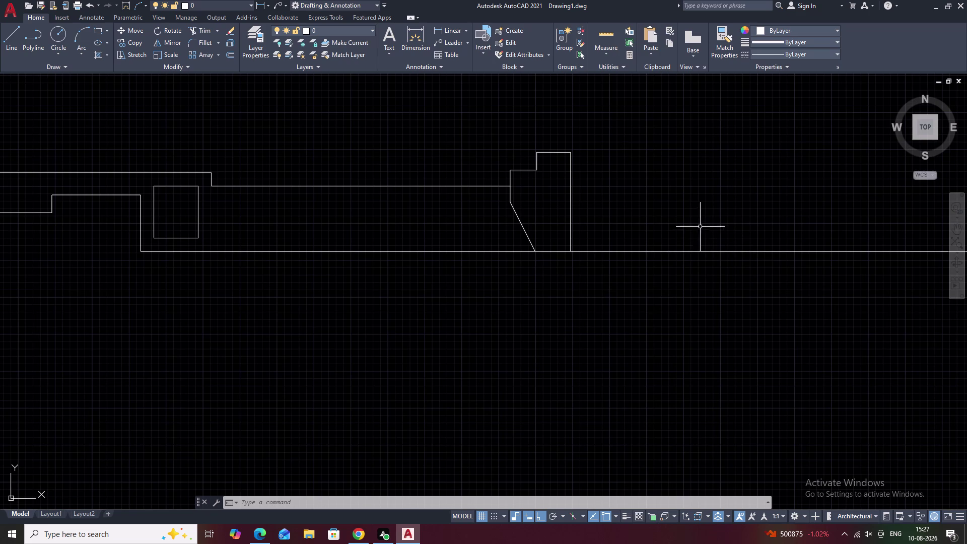
middle_drag(672, 183, 629, 230)
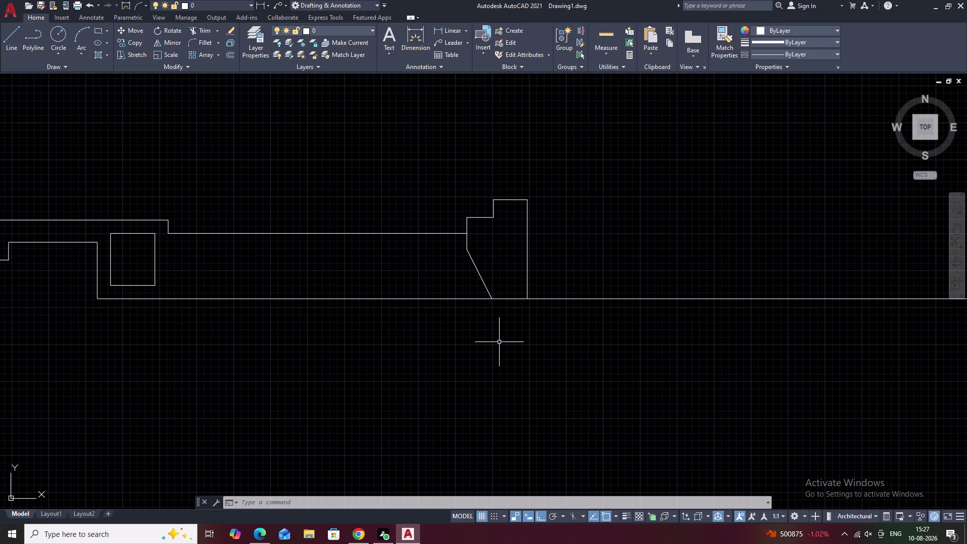
scroll(up, 3)
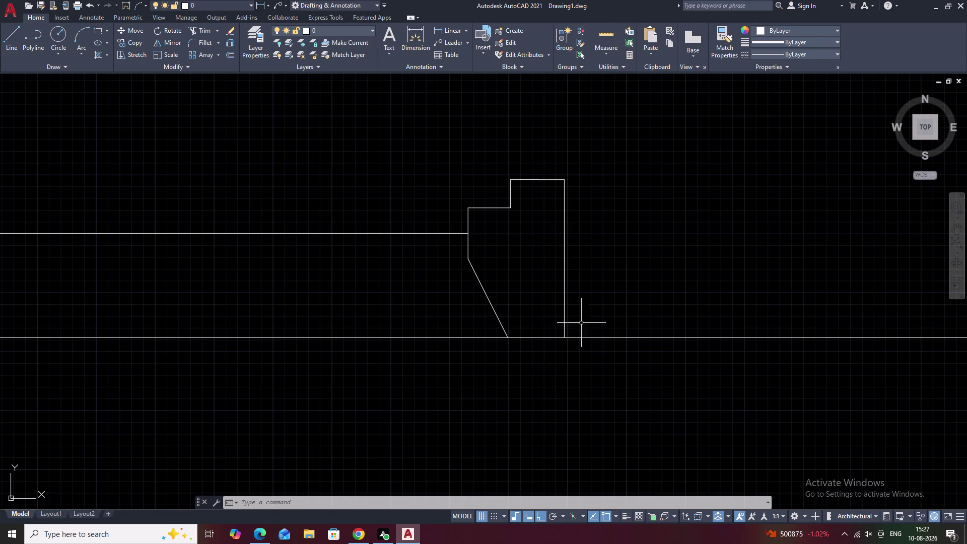
scroll(up, 3)
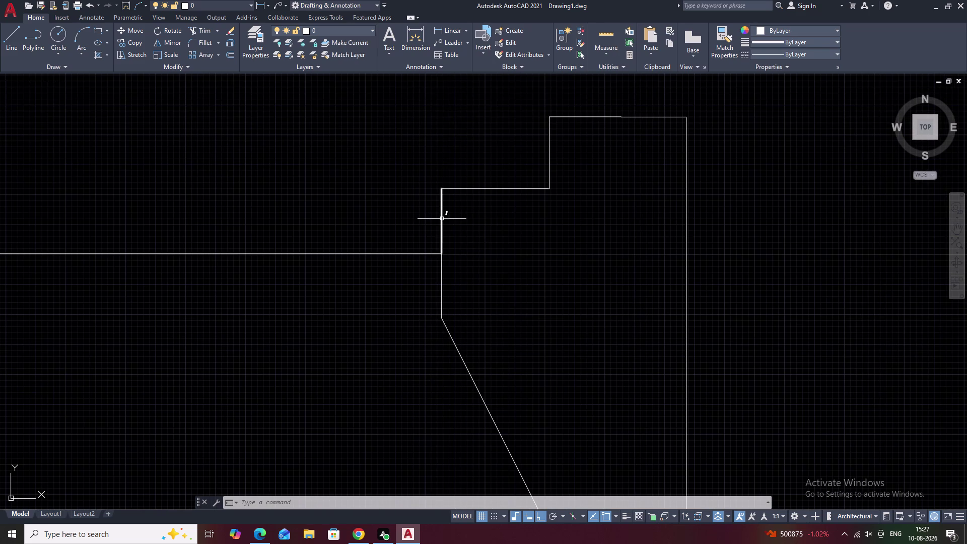
Erase the pier's two left vertical edges.
click(442, 219)
click(442, 281)
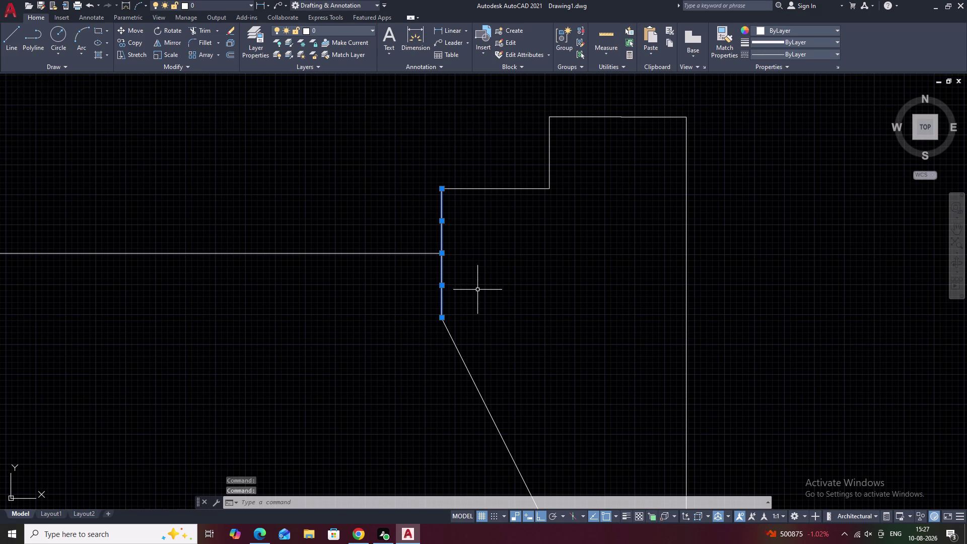
text(e)
key(space)
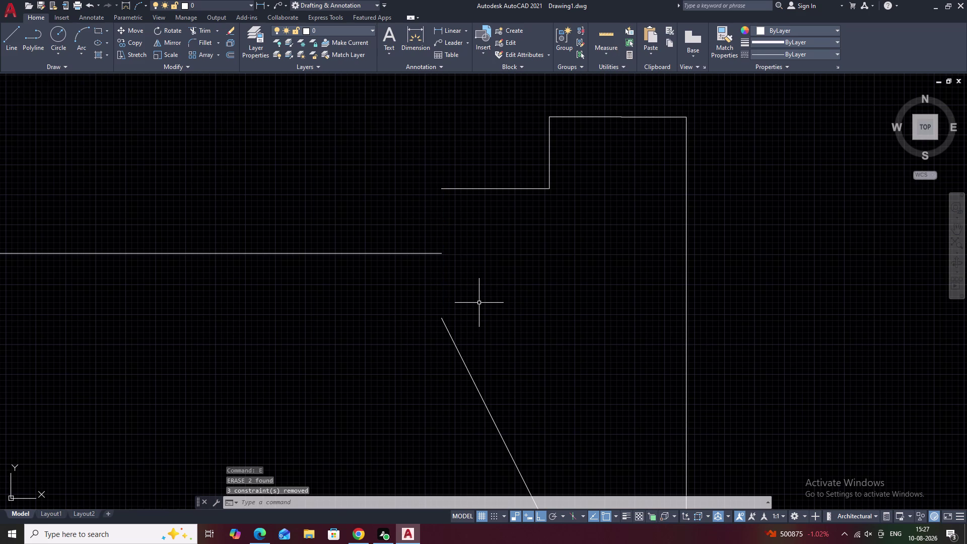
Draw a 1'3" vertical line down from the step corner.
text(l)
key(space)
click(442, 192)
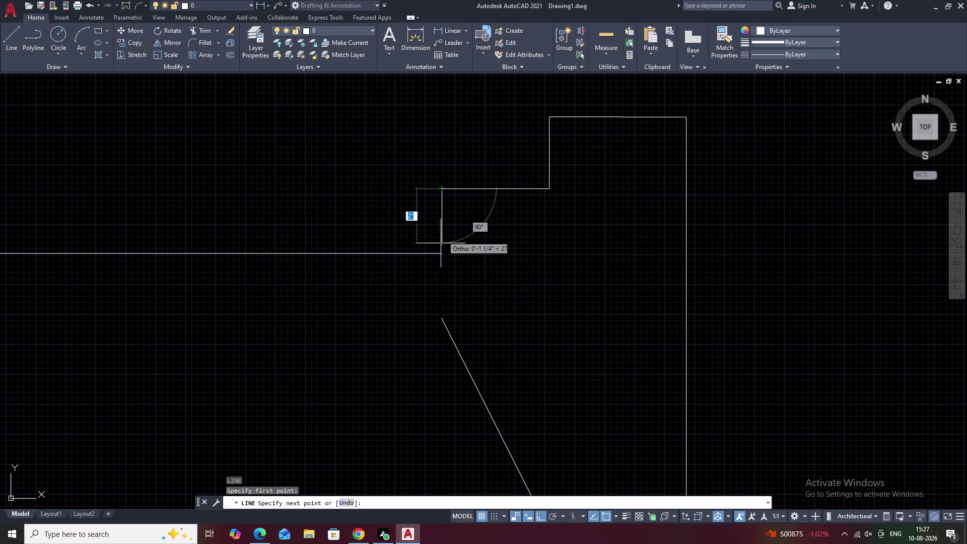
text(1')
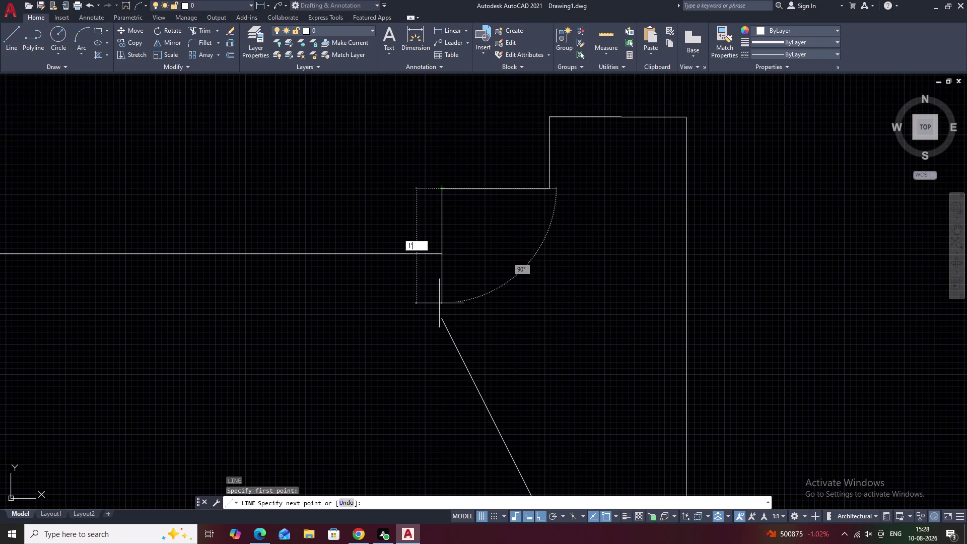
key(3)
key(shift+quotedbl)
key(space)
key(Escape)
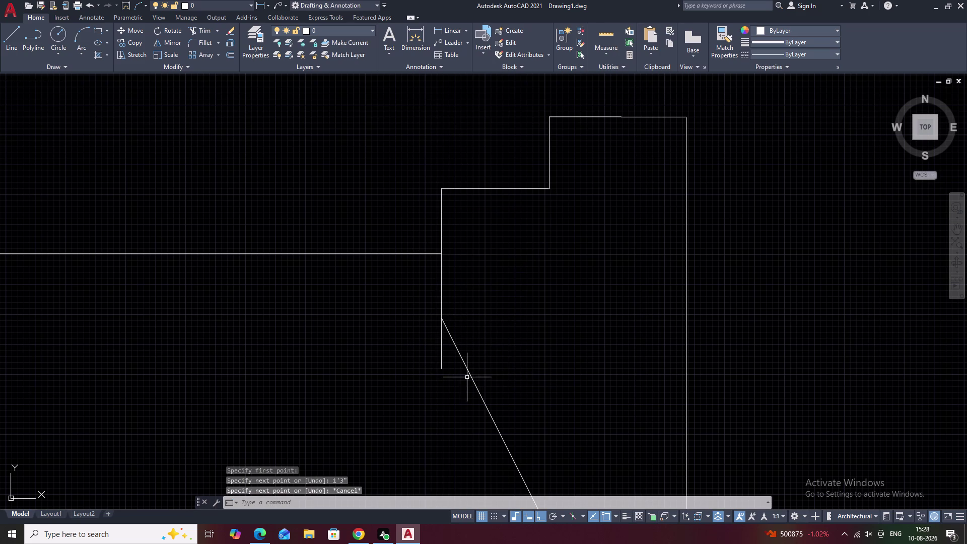
Erase the long diagonal line on the pier.
scroll(down, 3)
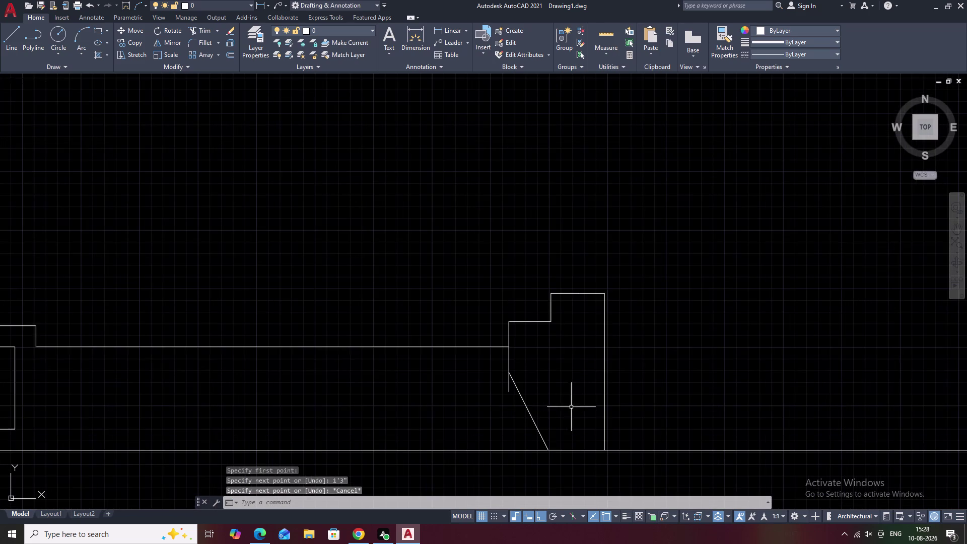
middle_drag(562, 409, 532, 365)
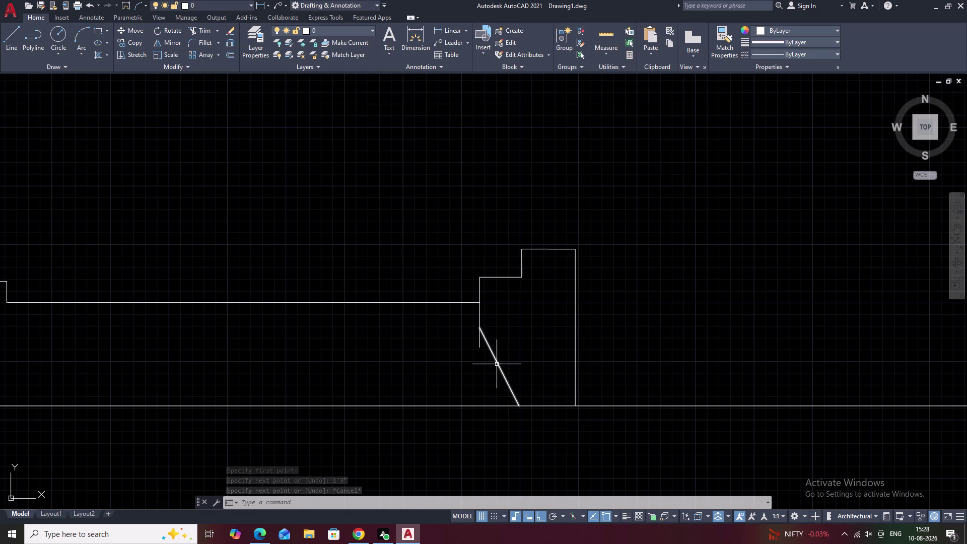
click(499, 365)
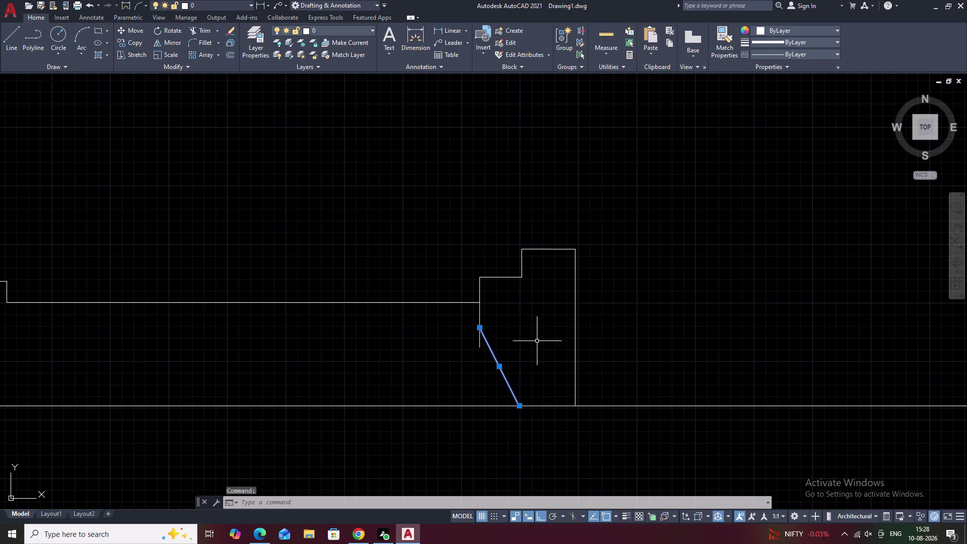
text(e)
key(space)
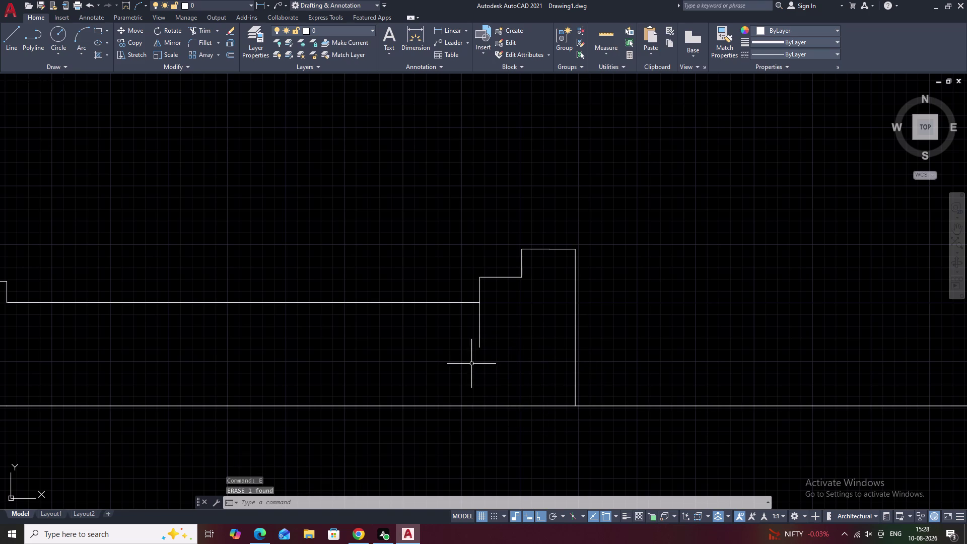
With Ortho off, draw a 45° chamfer line from the vertical edge's end.
text(l)
key(space)
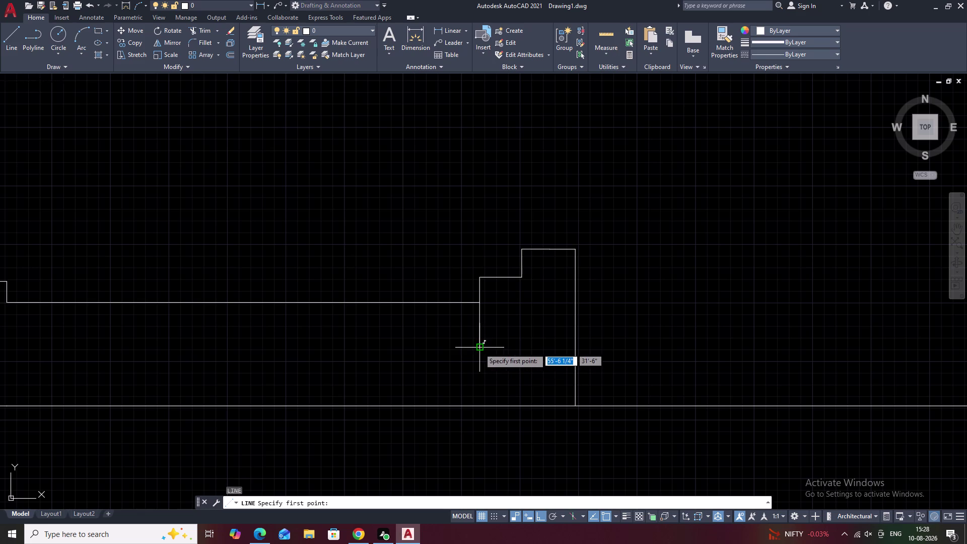
click(479, 348)
key(F8)
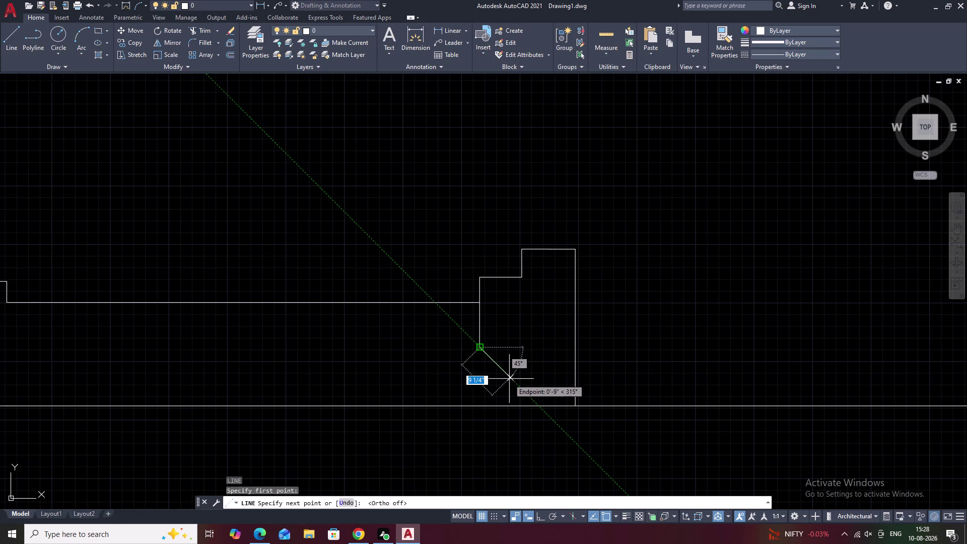
click(505, 381)
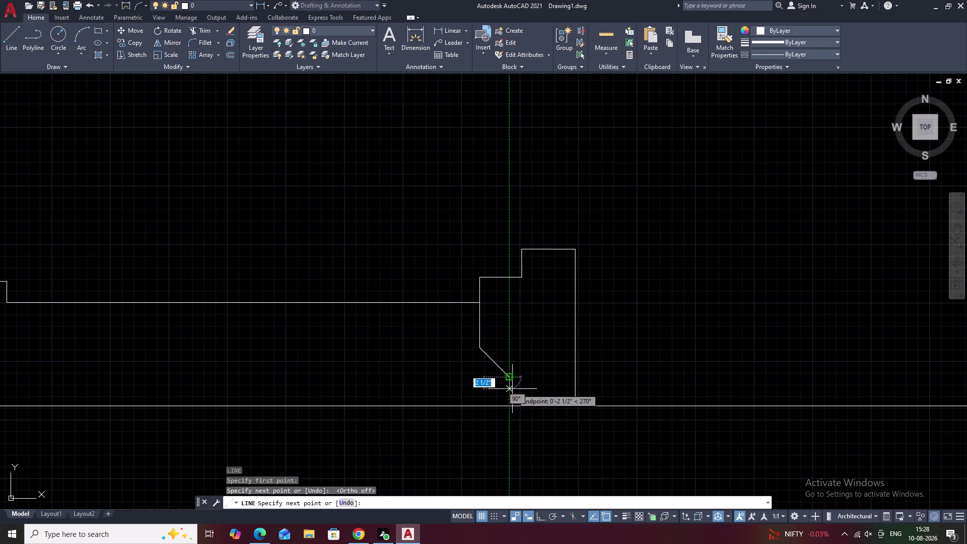
key(Escape)
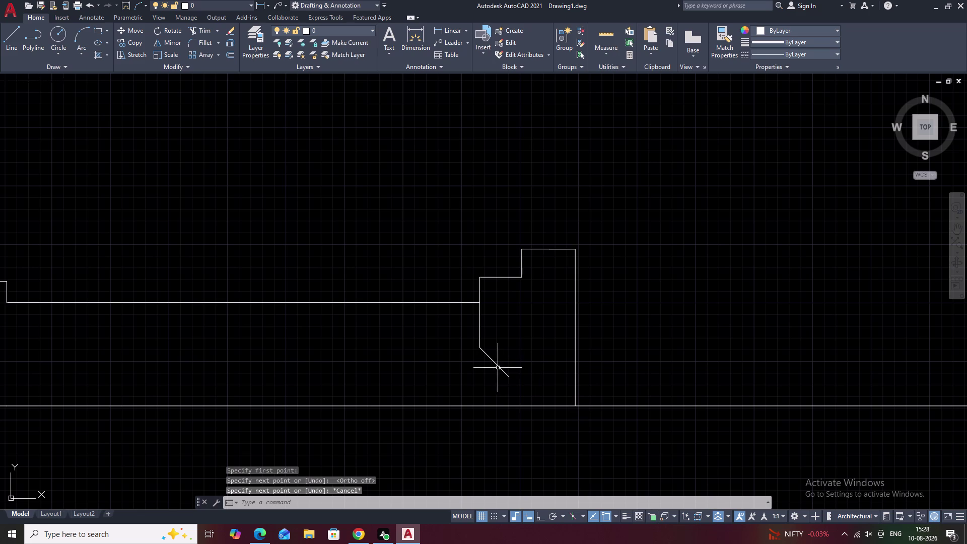
click(498, 367)
key(Escape)
Extend the chamfer line down to the base line.
text(e)
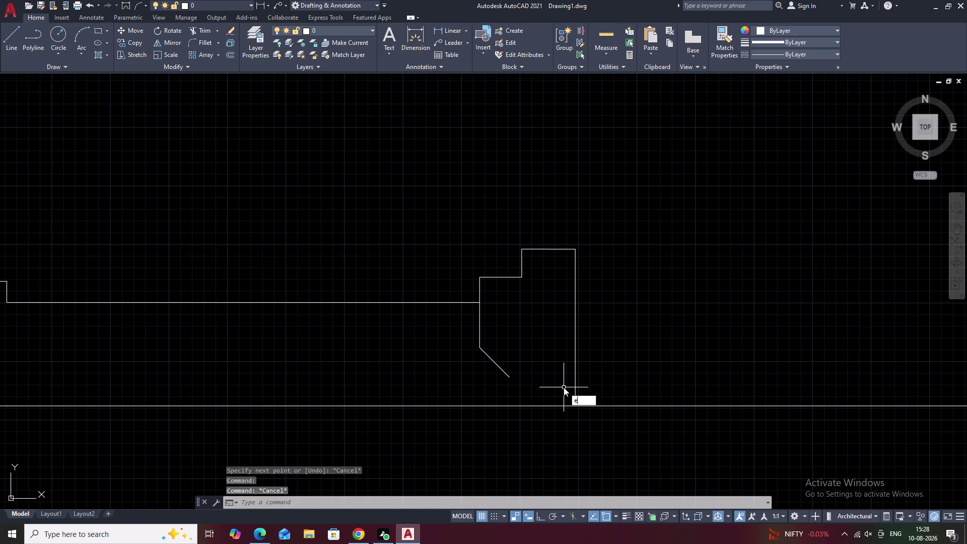
text(x)
key(space)
click(502, 370)
key(Escape)
scroll(down, 3)
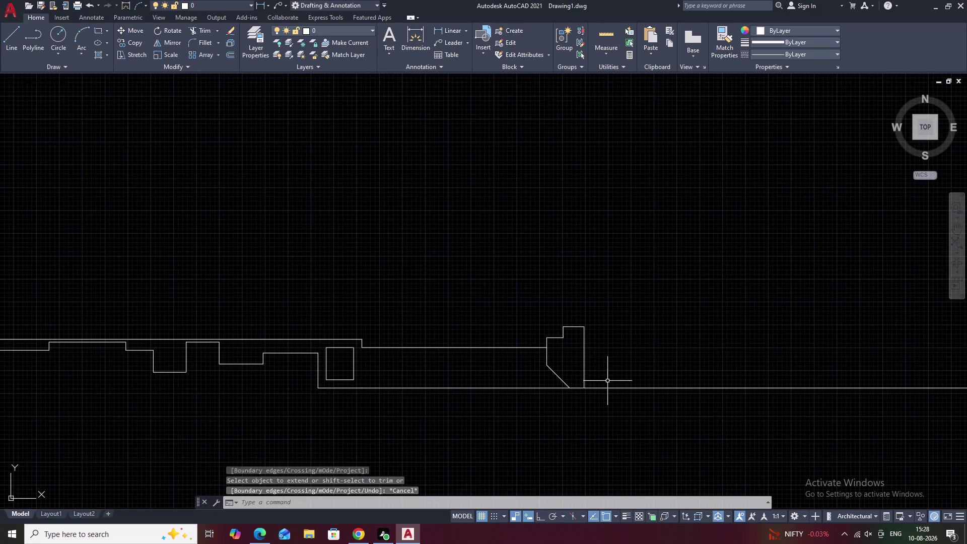
Measure an 8" test dimension along the pier base, then erase it.
middle_drag(610, 382, 600, 350)
scroll(up, 3)
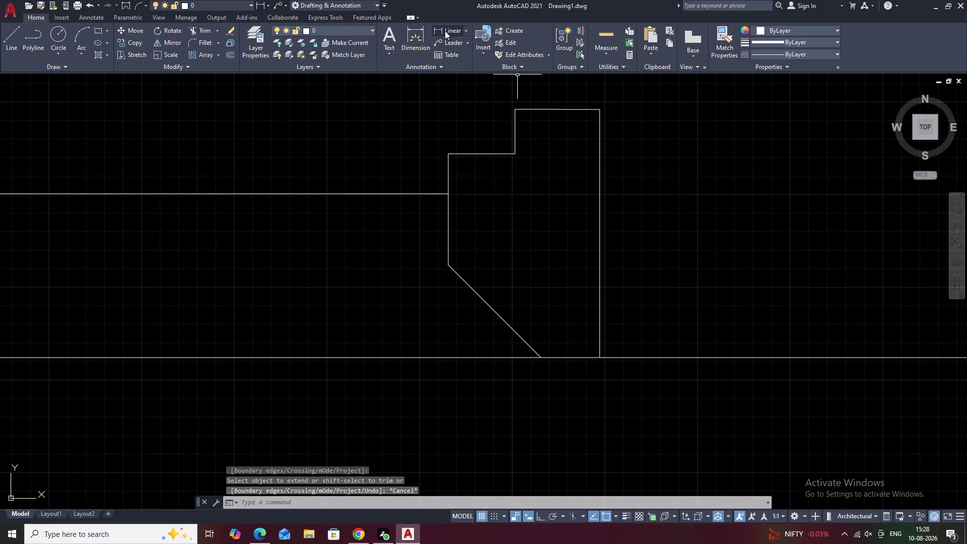
click(445, 28)
click(602, 359)
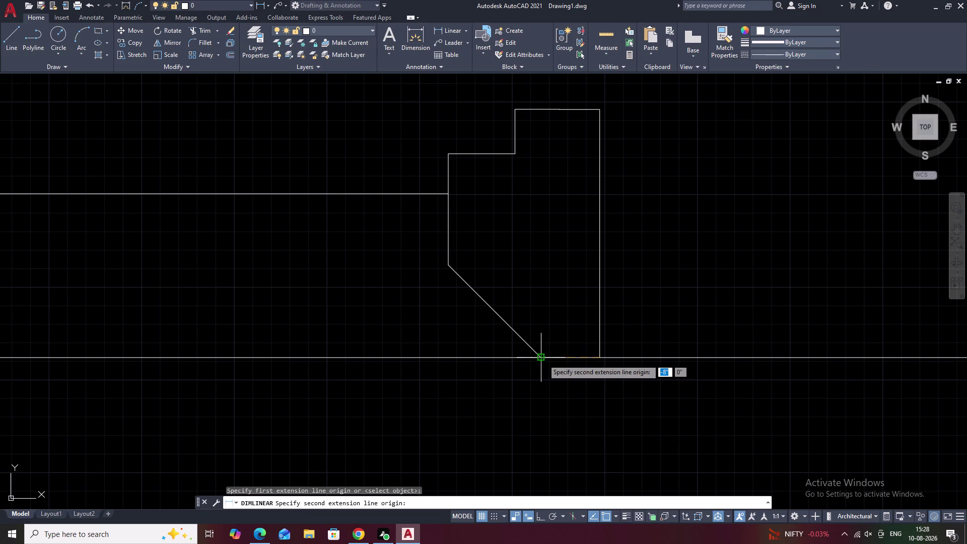
click(543, 359)
click(539, 374)
key(Escape)
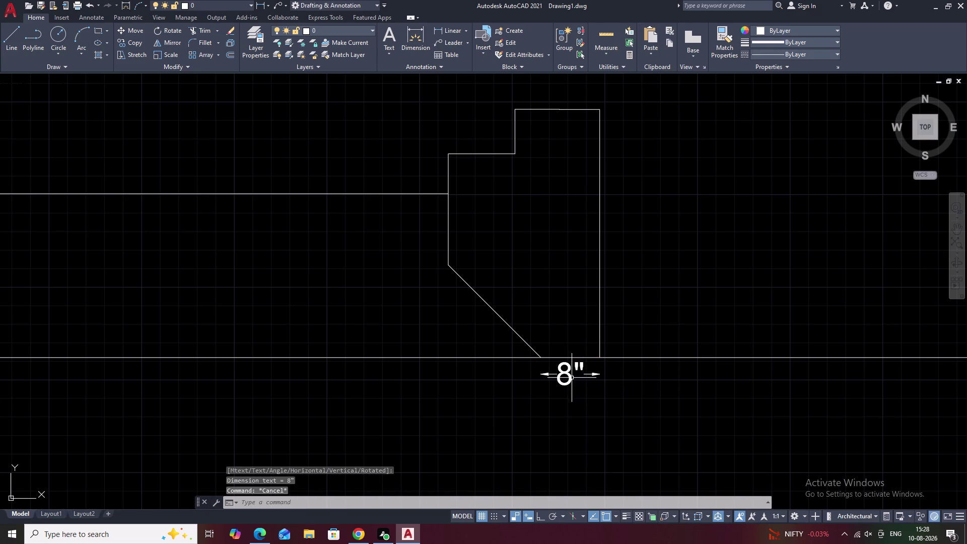
click(568, 375)
text(e)
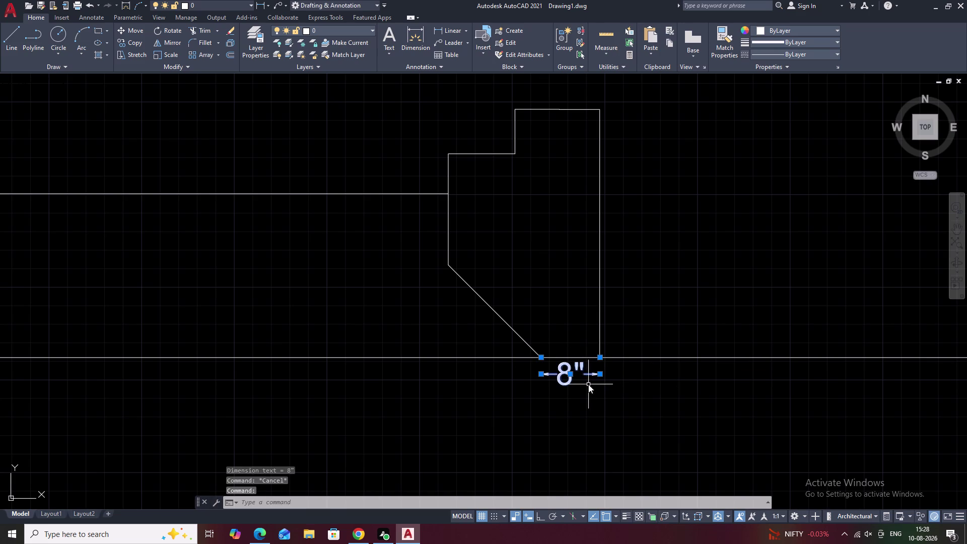
key(space)
Erase the pier's right edge and top edge segments.
click(601, 248)
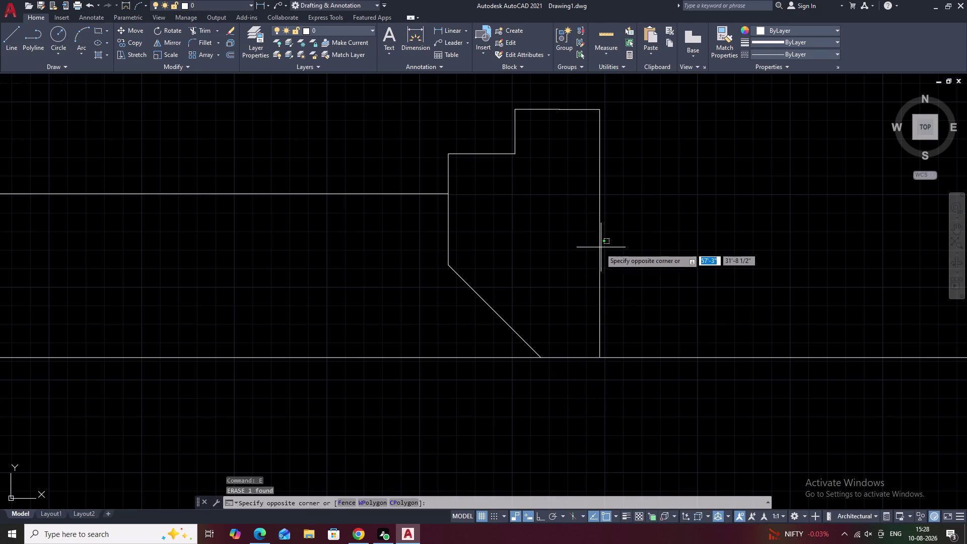
click(599, 250)
text(e)
key(space)
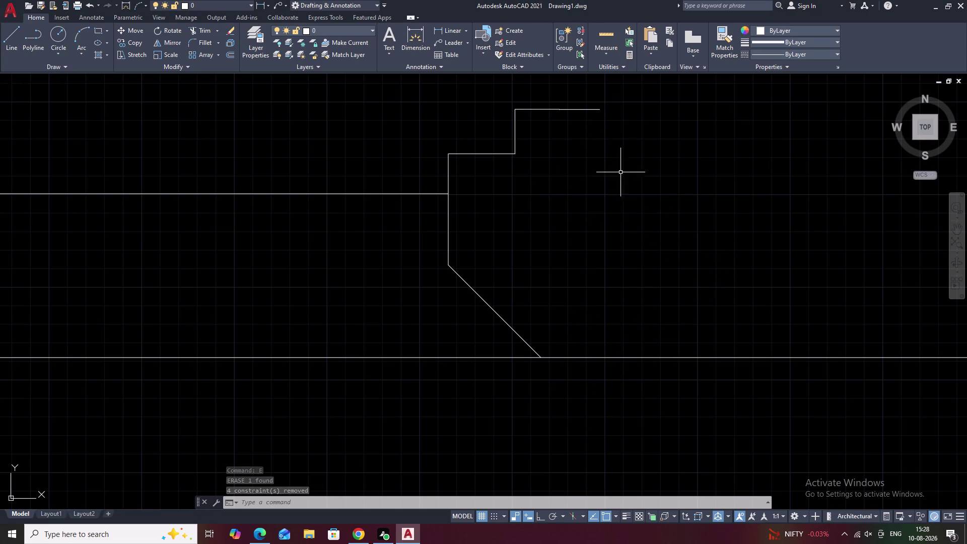
click(553, 109)
click(581, 110)
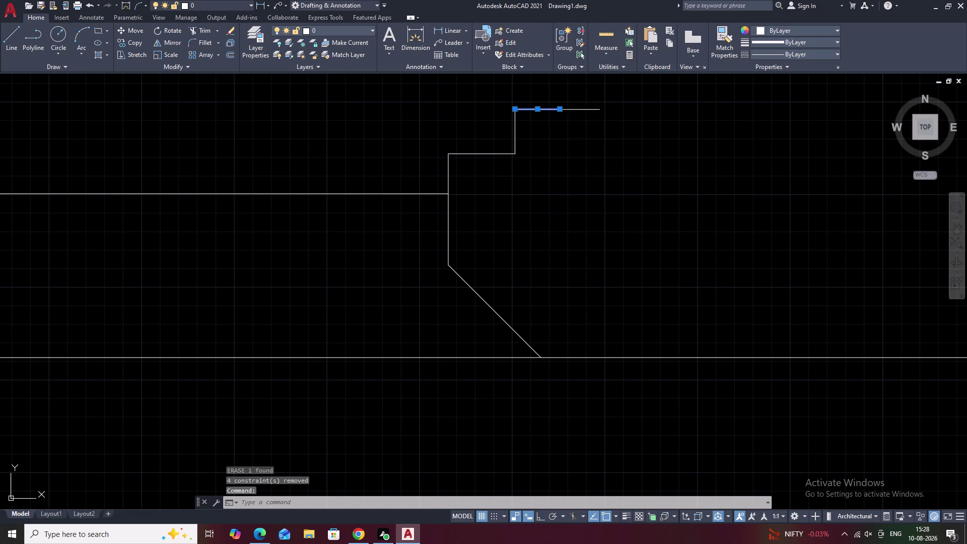
click(581, 110)
click(583, 108)
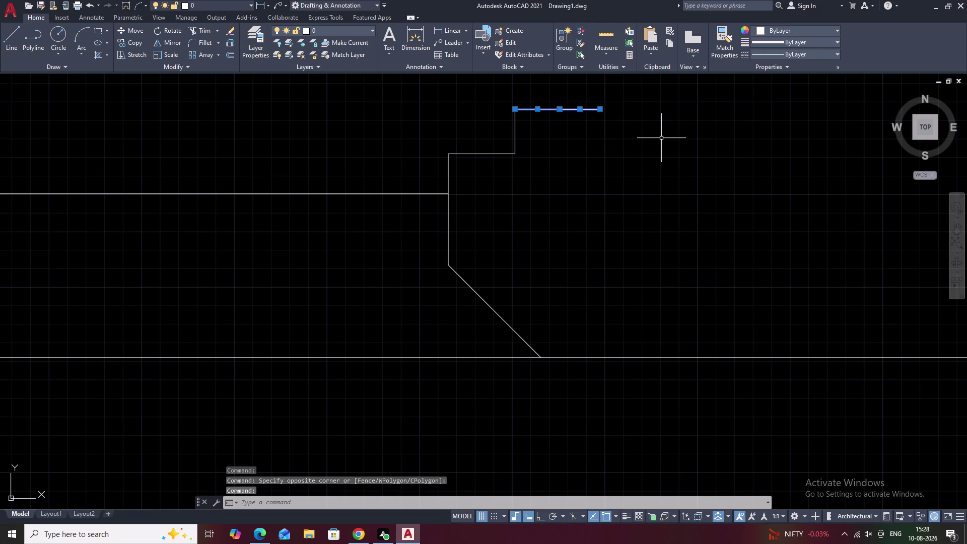
text(e)
key(space)
With Ortho on, redraw a 1' top edge and a right edge down to the base line.
text(l)
key(space)
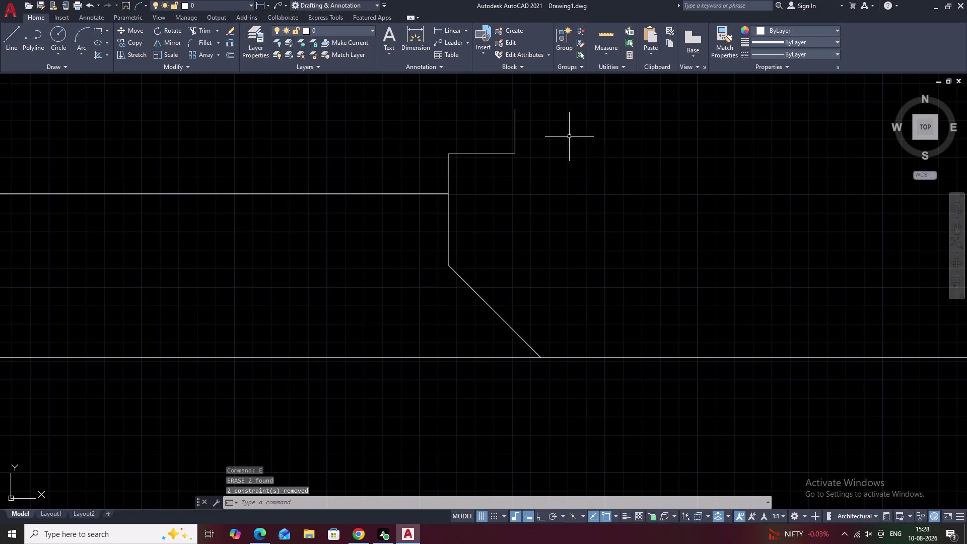
click(514, 110)
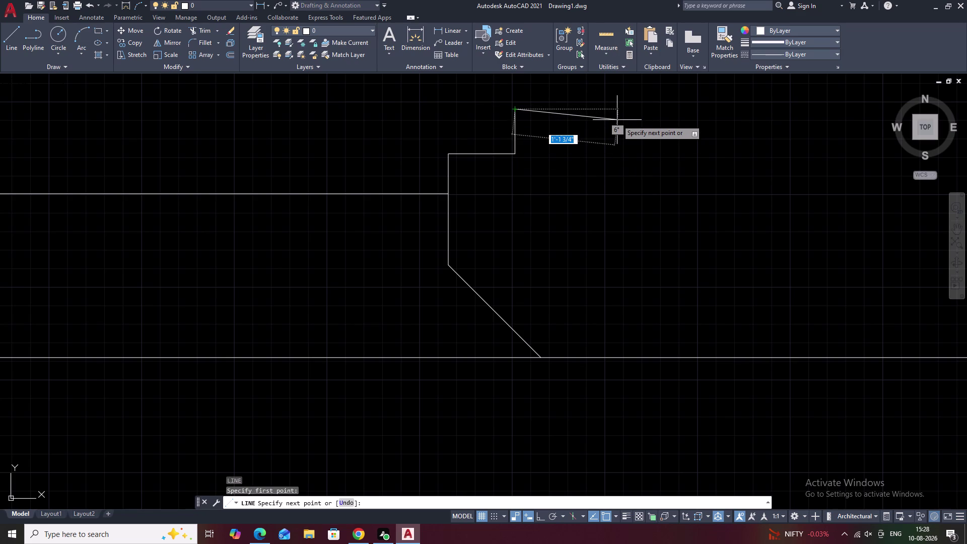
key(F8)
key(1)
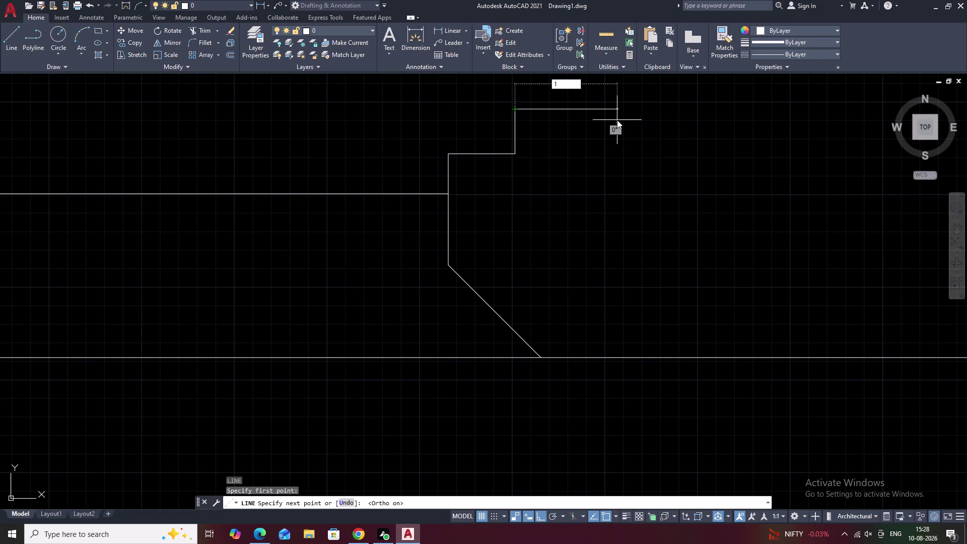
text(')
key(space)
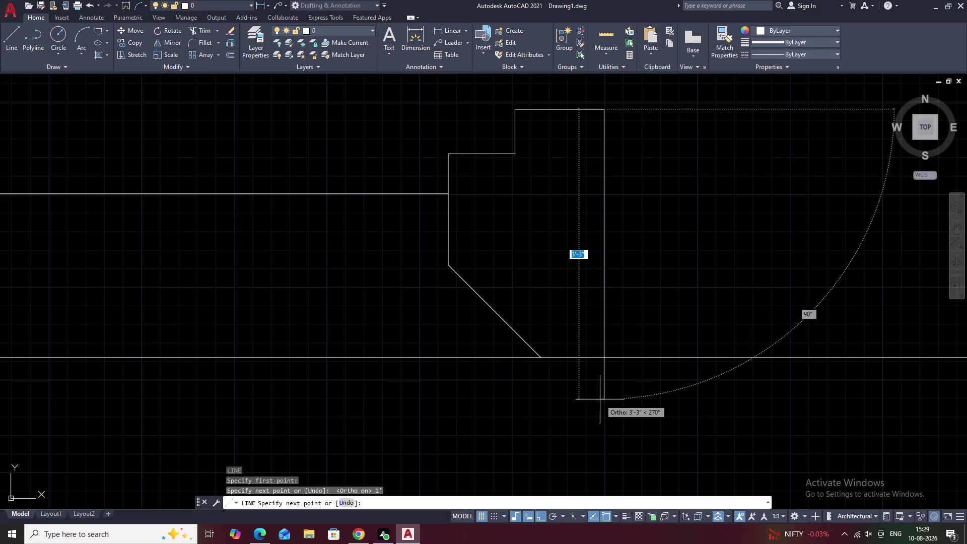
click(603, 359)
key(Escape)
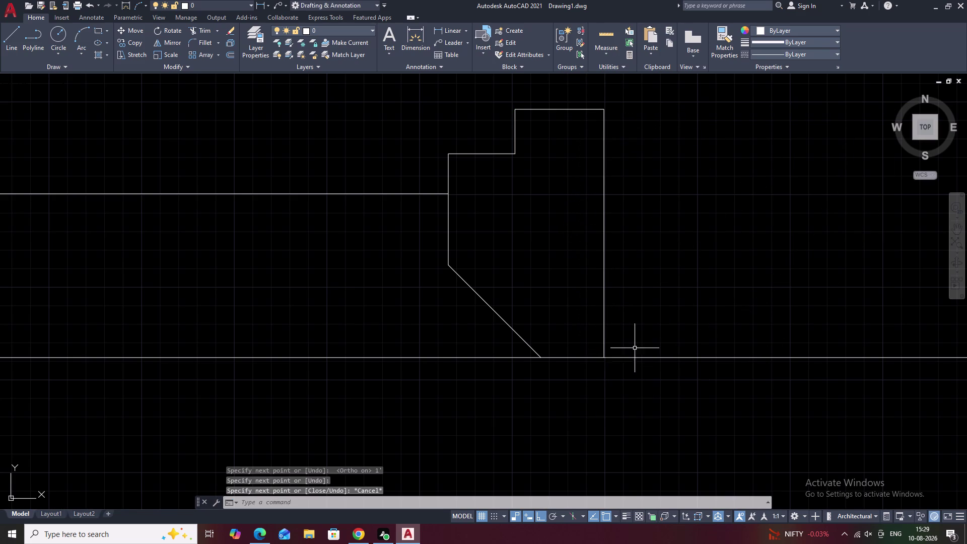
Pan between the wall plan and pier elevations, then start XLINE.
scroll(down, 3)
middle_drag(667, 324, 602, 338)
middle_drag(655, 327, 515, 324)
middle_drag(601, 330, 557, 329)
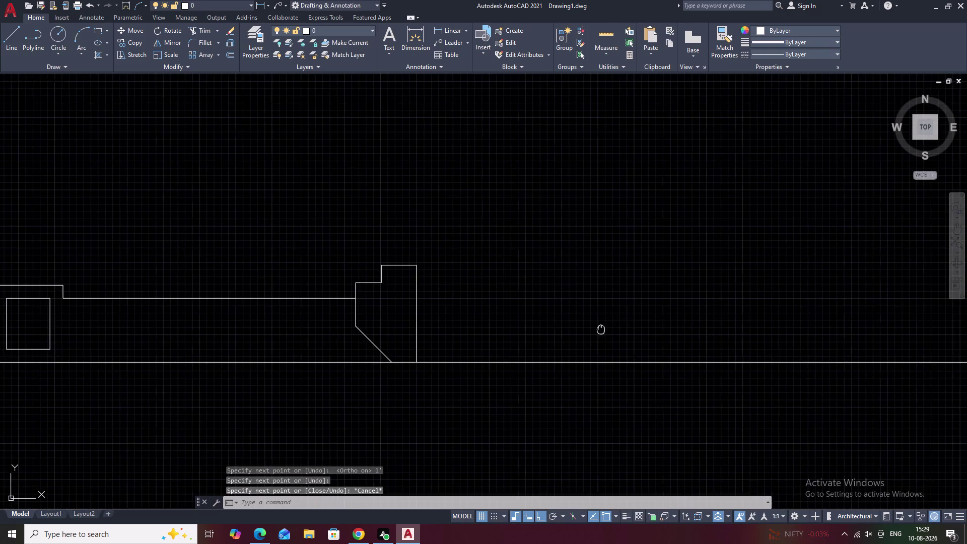
middle_drag(557, 329, 498, 329)
scroll(down, 3)
middle_drag(551, 383, 521, 305)
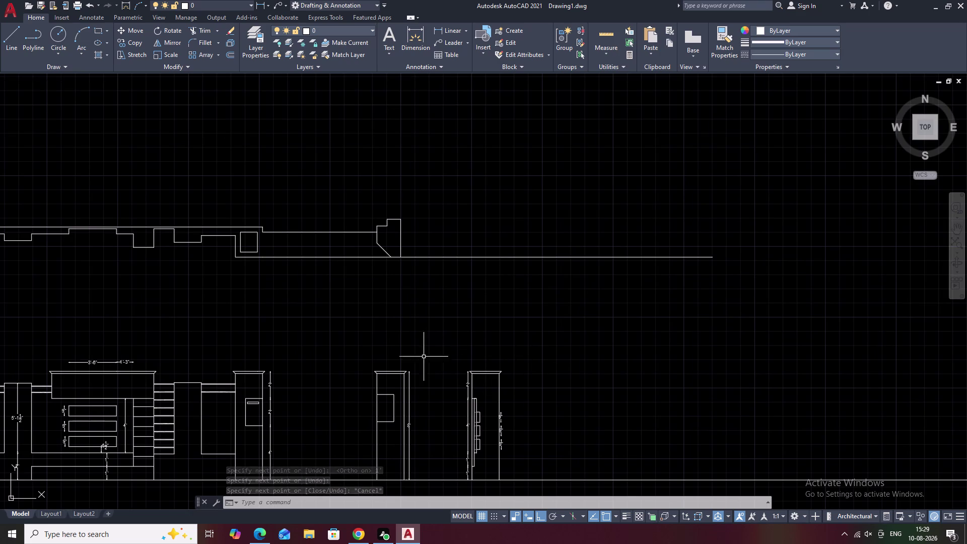
middle_drag(473, 301, 473, 284)
scroll(up, 3)
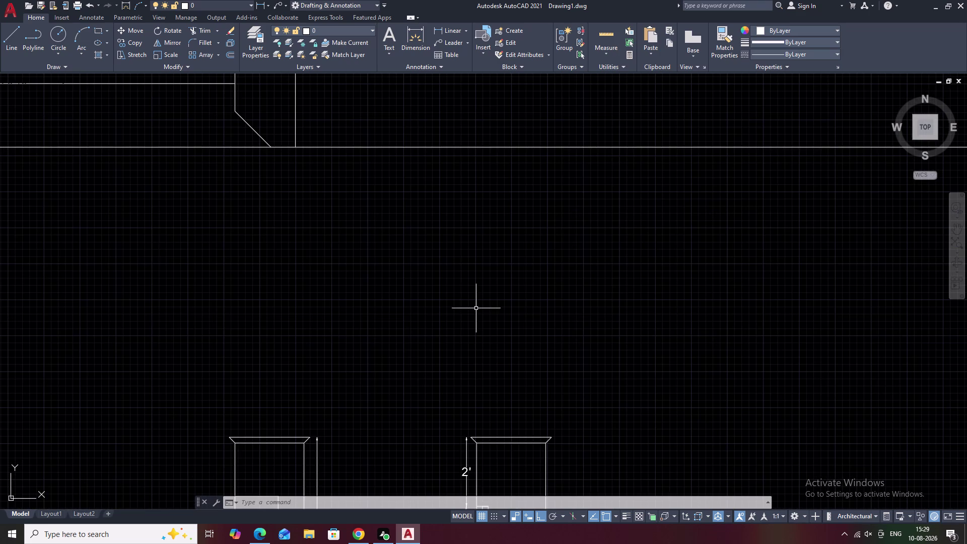
middle_drag(515, 314, 488, 334)
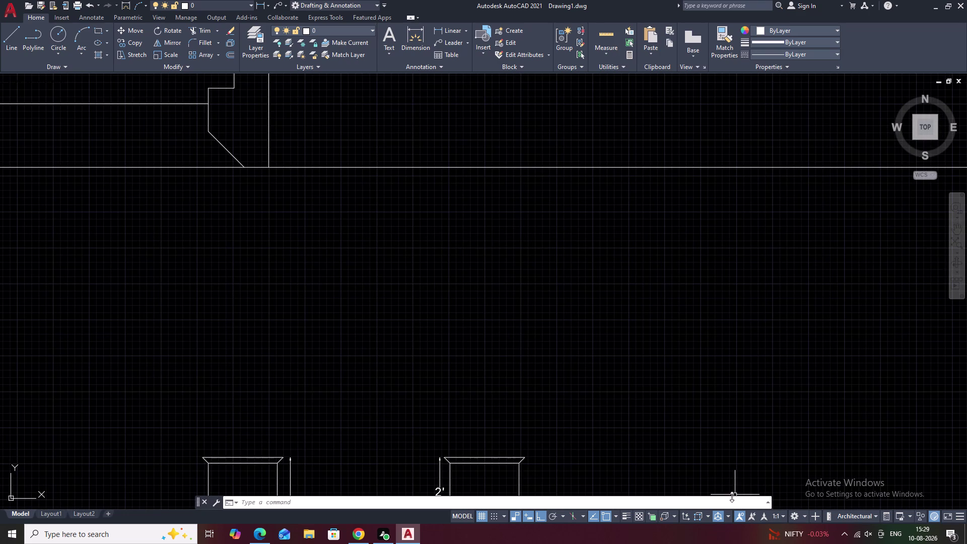
scroll(down, 3)
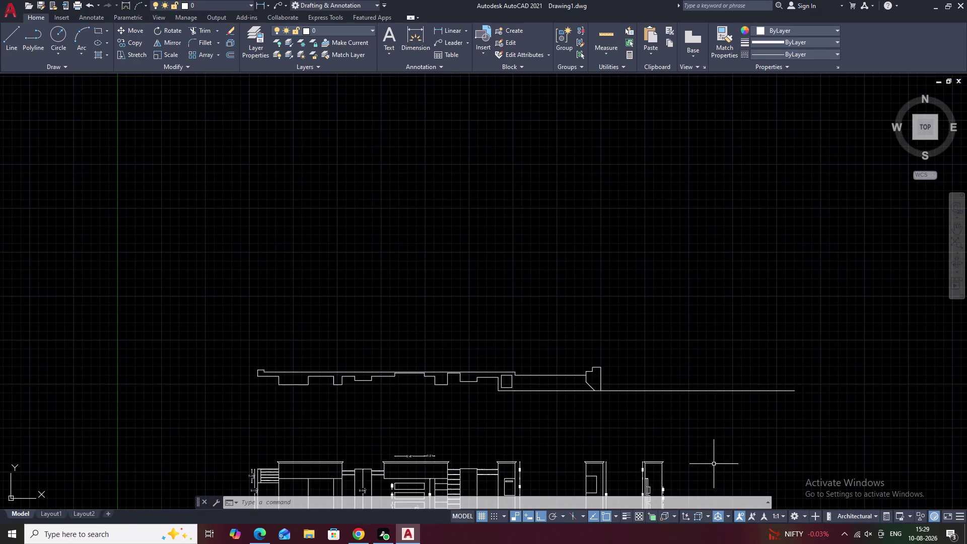
middle_drag(641, 430, 621, 405)
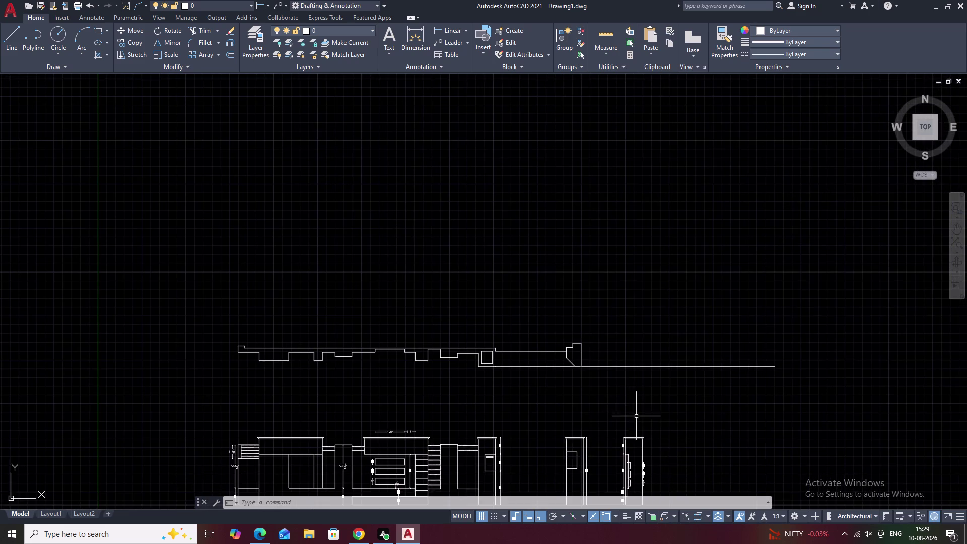
scroll(up, 3)
middle_drag(647, 420, 589, 370)
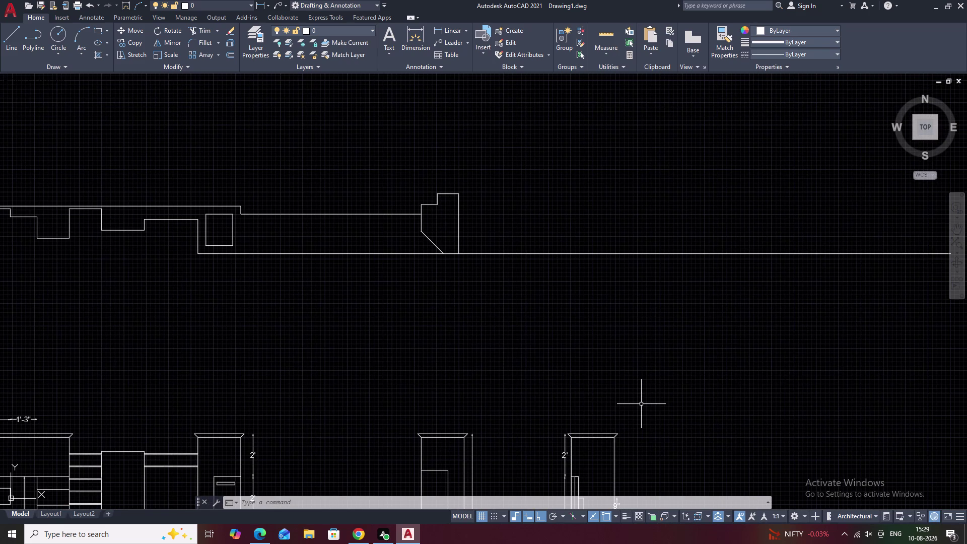
middle_drag(640, 404, 579, 415)
text(x)
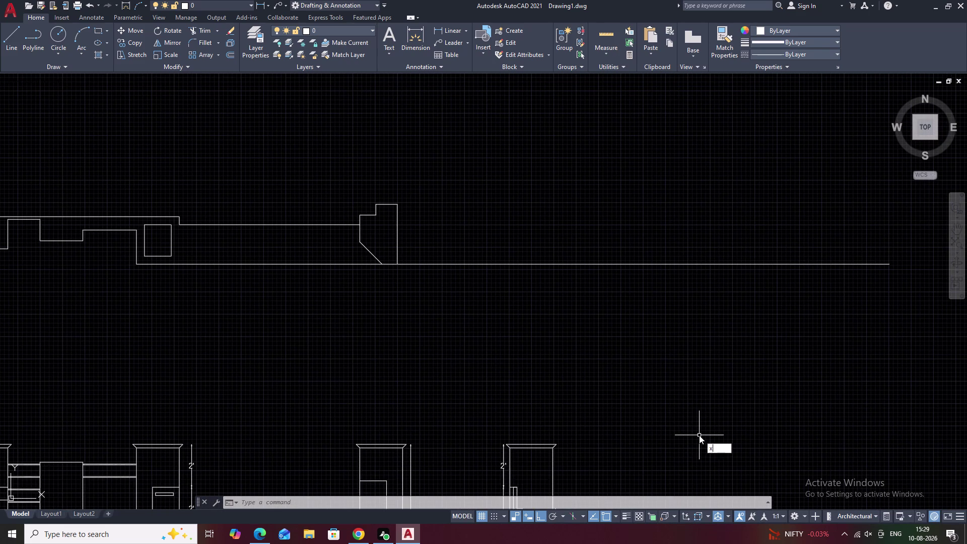
text(l)
key(space)
Place vertical construction lines through the pier cap's left and right edges.
text(v)
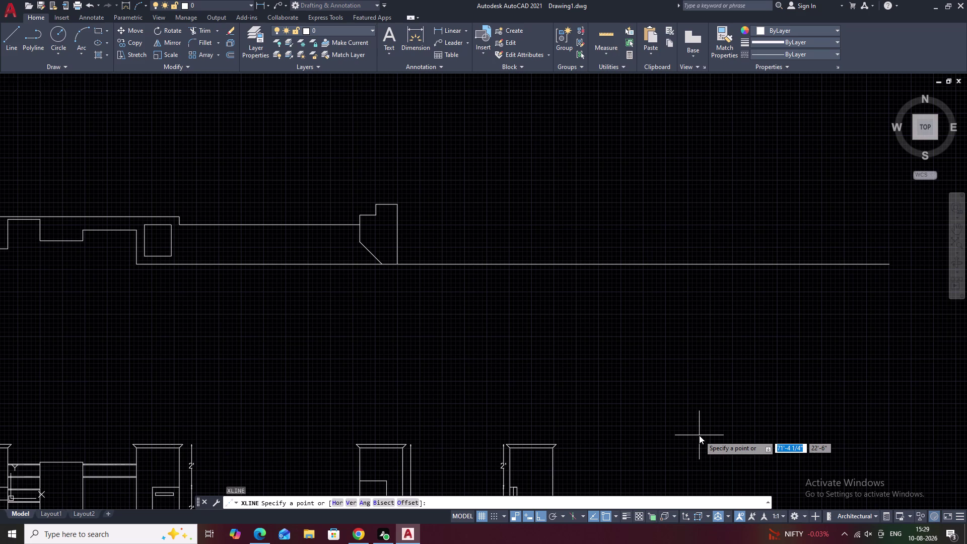
key(space)
scroll(up, 3)
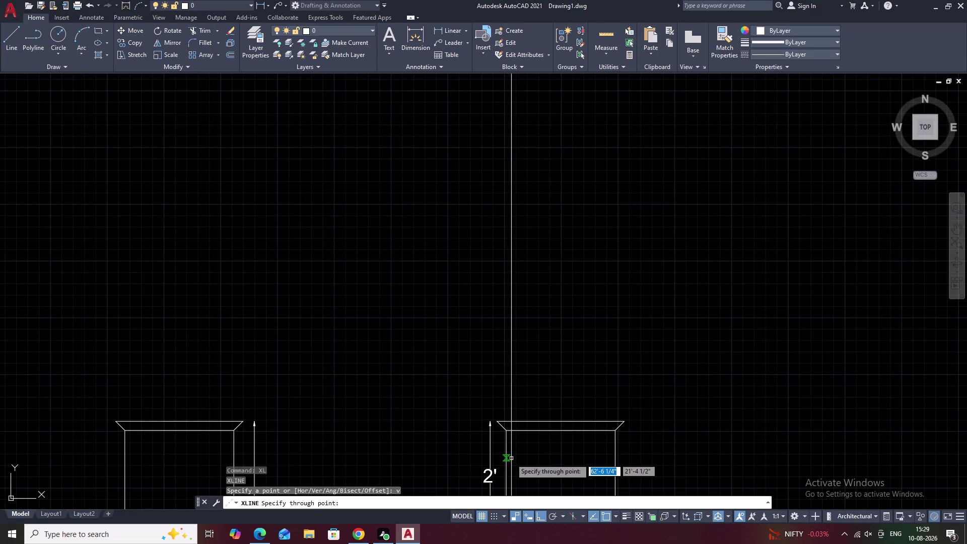
click(506, 431)
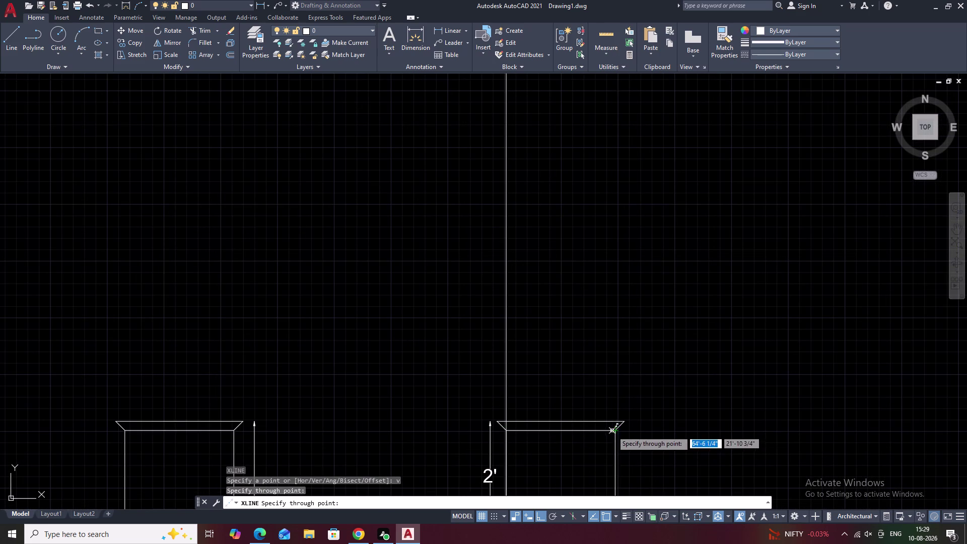
click(615, 432)
scroll(down, 3)
middle_drag(695, 343, 629, 420)
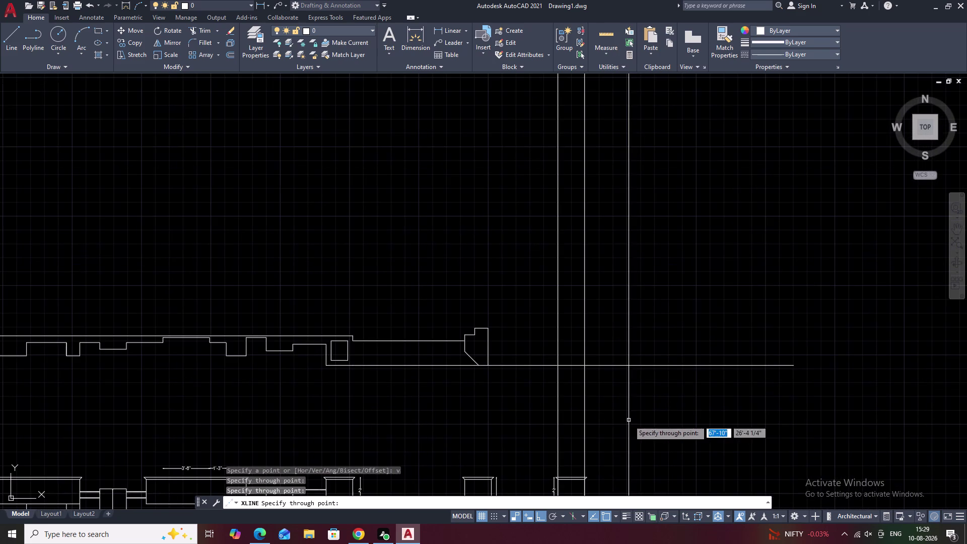
key(Escape)
Abandon a trim, then window-select and erase the two stray vertical lines.
text(tr)
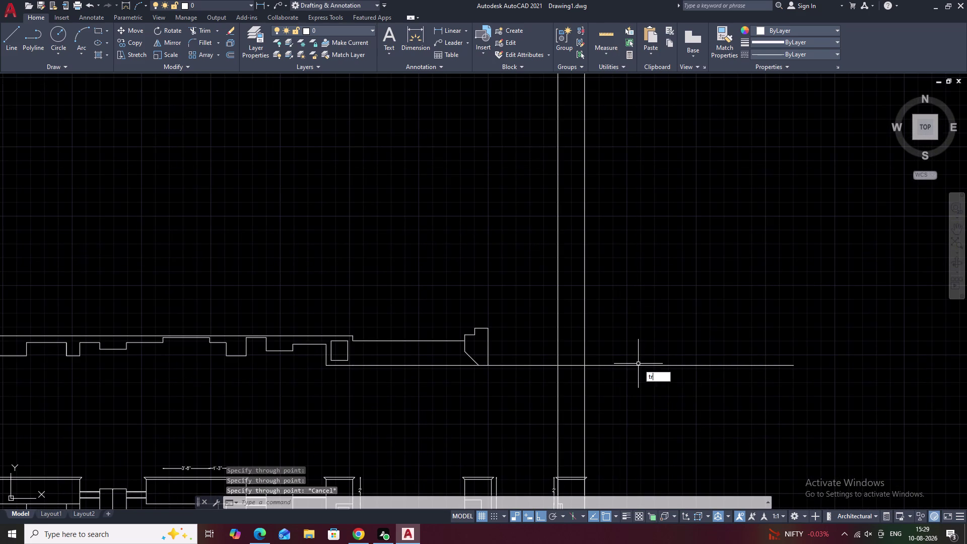
key(space)
drag(642, 385, 515, 392)
scroll(down, 3)
middle_drag(650, 431, 646, 322)
key(Escape)
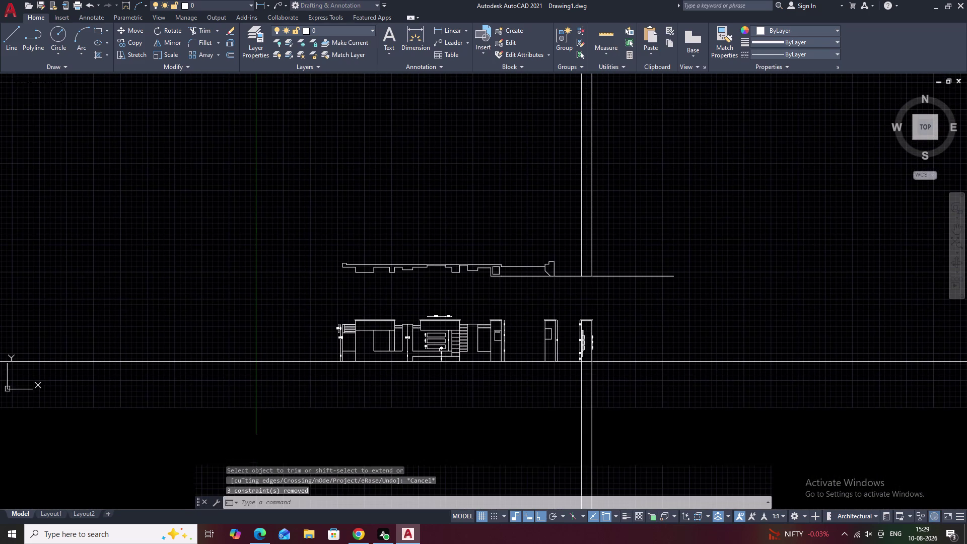
drag(686, 433, 558, 438)
click(527, 440)
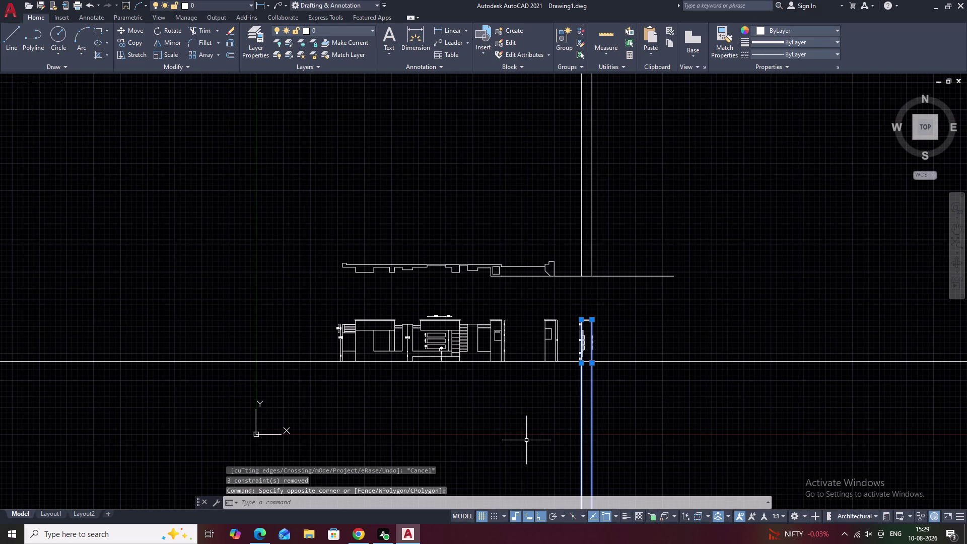
text(e)
key(space)
middle_drag(642, 306, 636, 403)
scroll(up, 3)
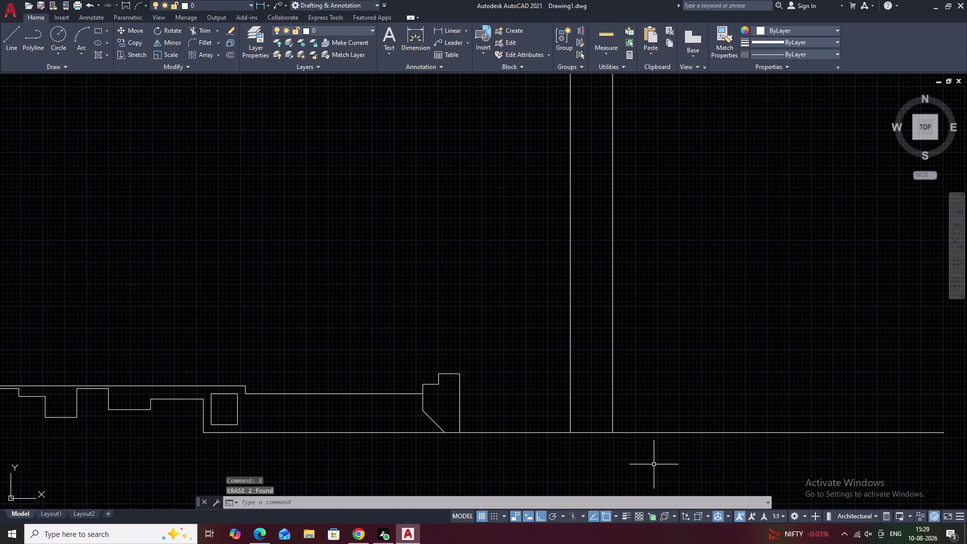
Use BREAKATPOINT to split the base line at the right and left vertical crossings.
text(br)
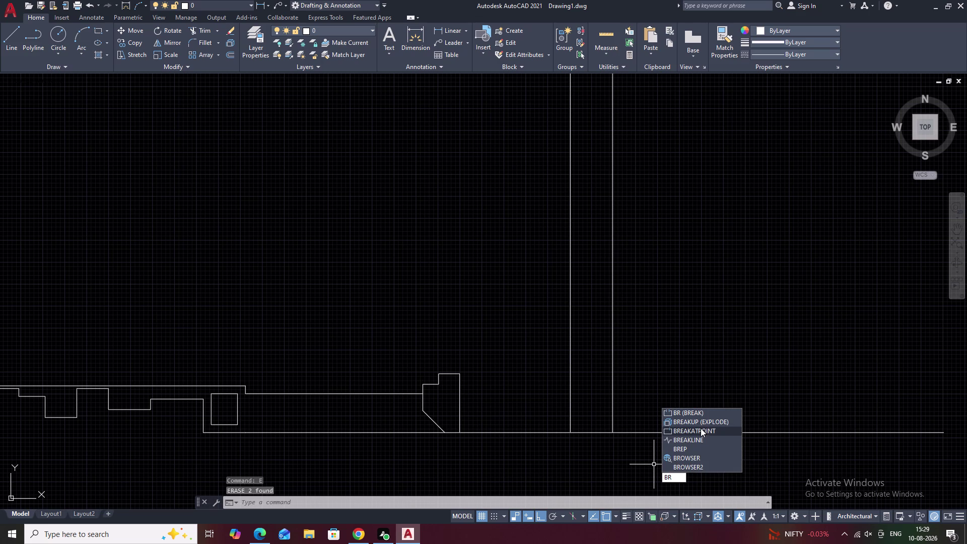
click(700, 431)
click(585, 434)
scroll(up, 3)
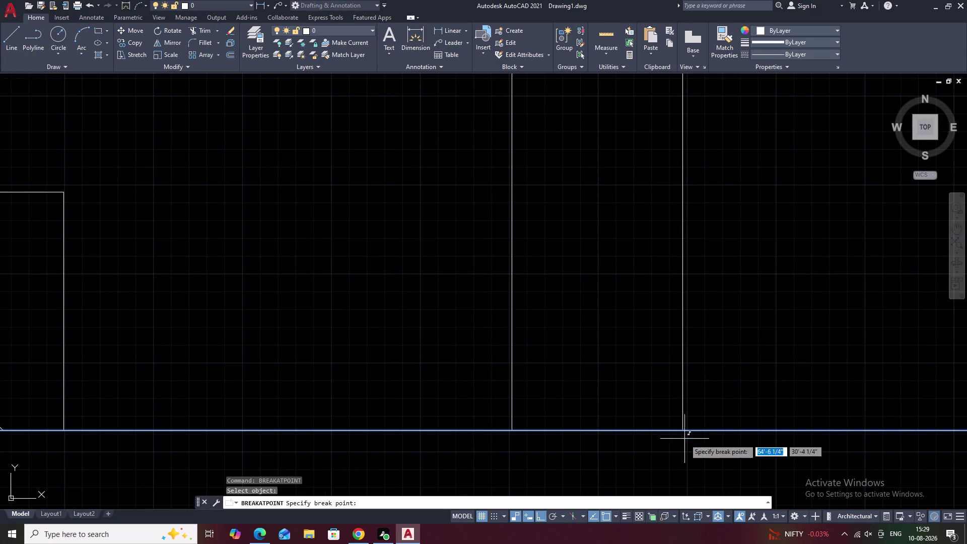
click(682, 429)
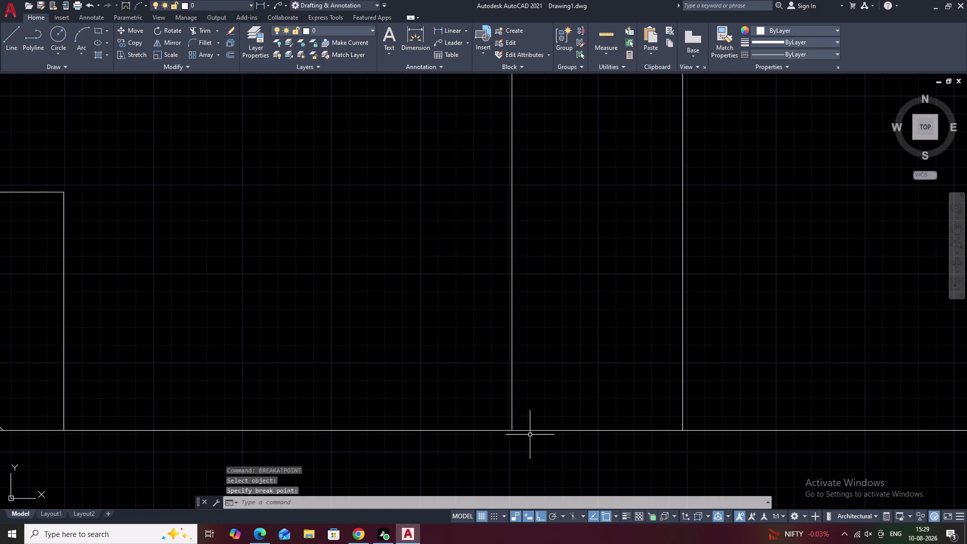
key(space)
click(532, 430)
click(513, 428)
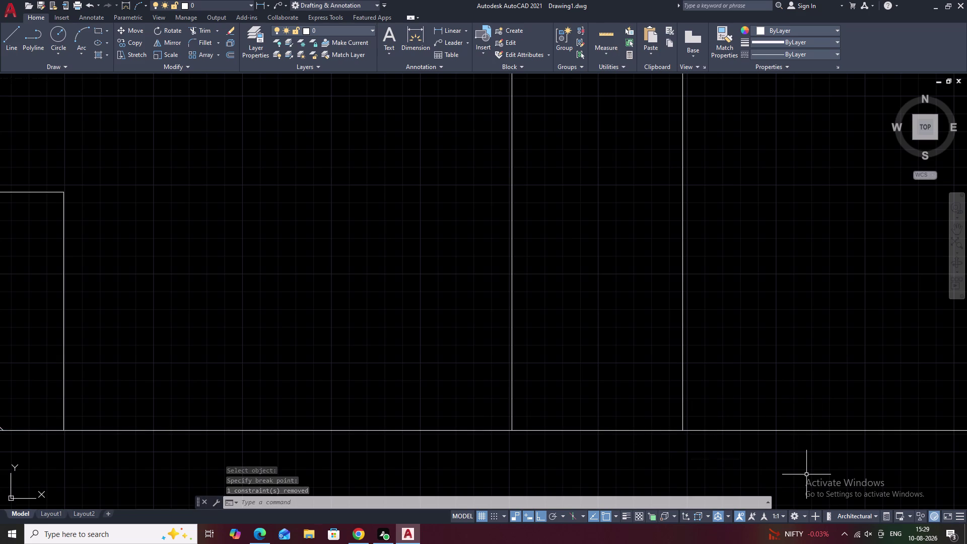
Offset the base line 4' upward into the pier.
text(o 1)
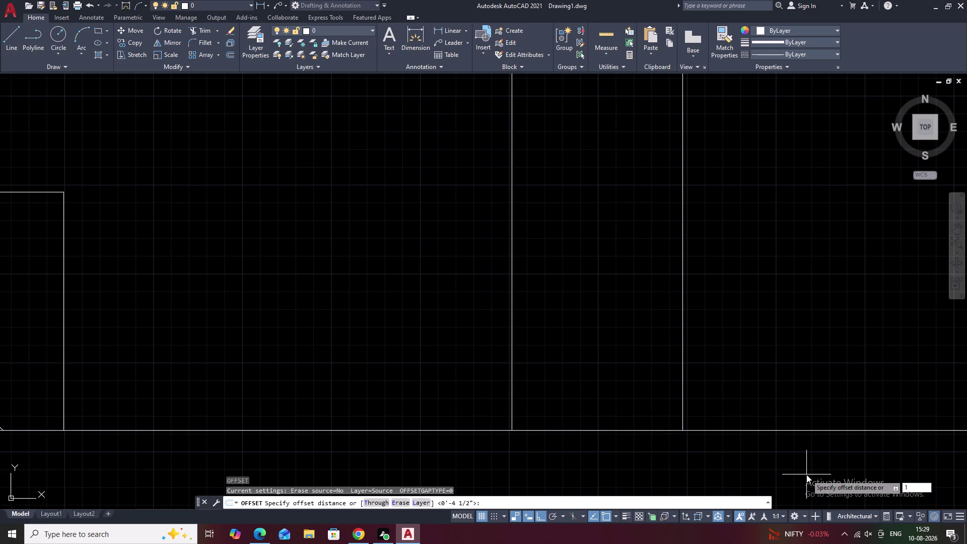
key(BackSpace)
text(4')
key(space)
click(589, 430)
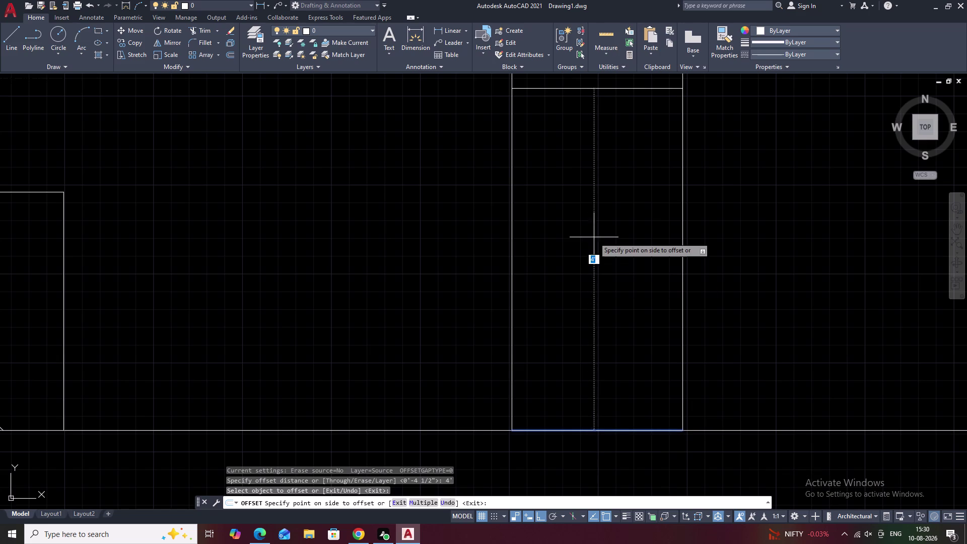
click(603, 213)
scroll(down, 3)
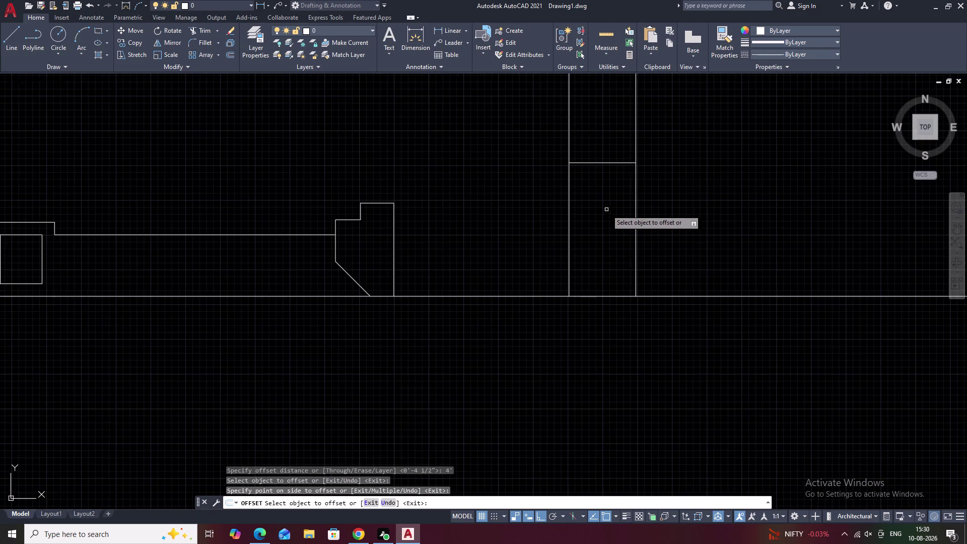
middle_drag(608, 209, 608, 356)
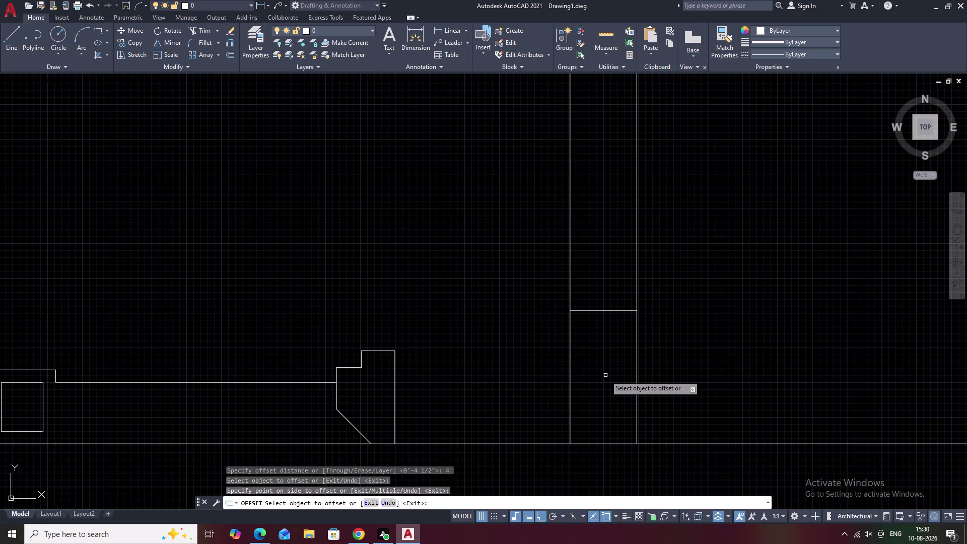
key(space)
Offset the new horizontal line 4 1/2" upward.
key(space)
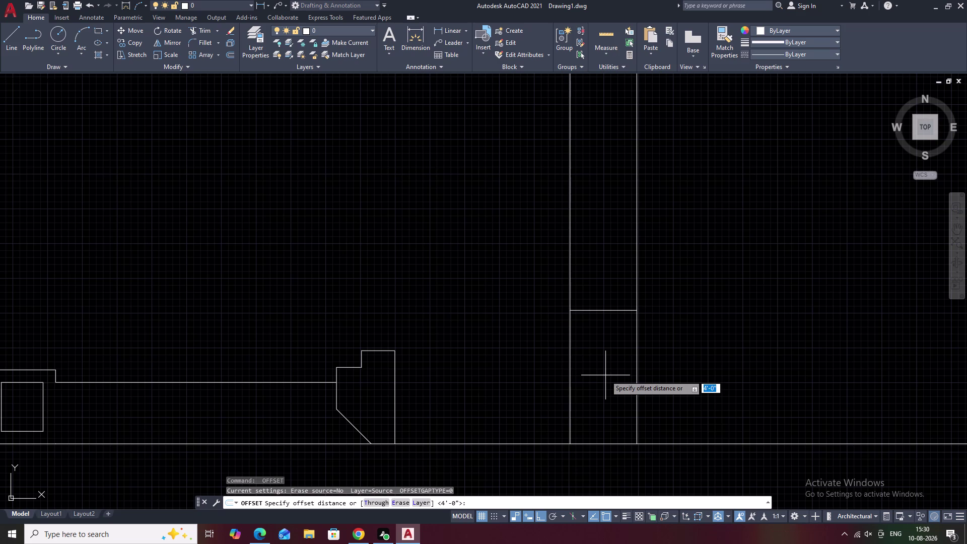
text(4.5)
key(space)
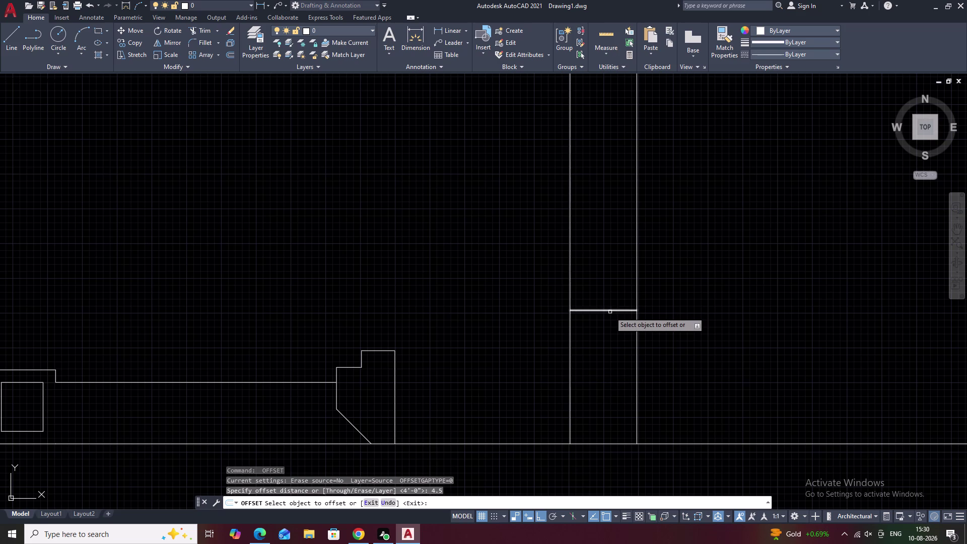
click(610, 309)
click(605, 258)
key(space)
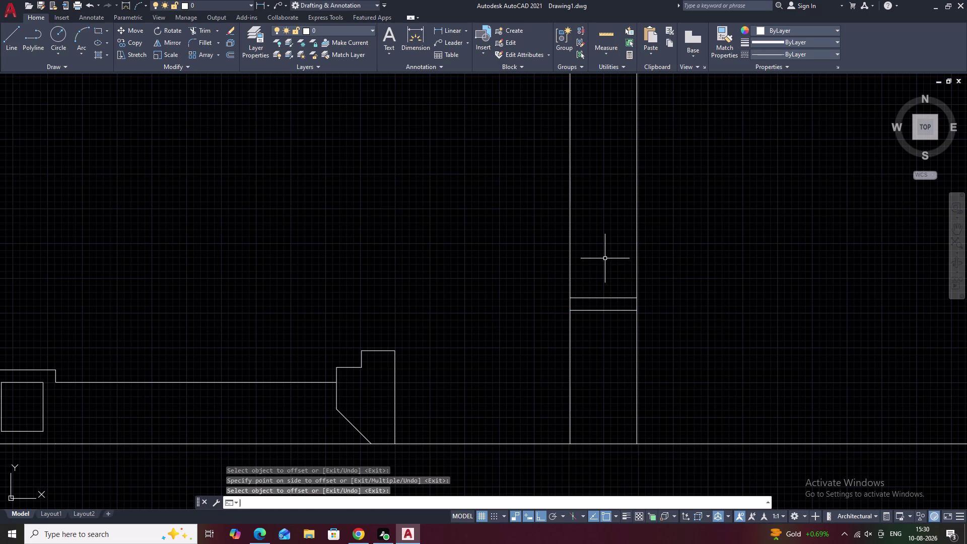
Offset the band's upper line 2' upward.
key(space)
text(2)
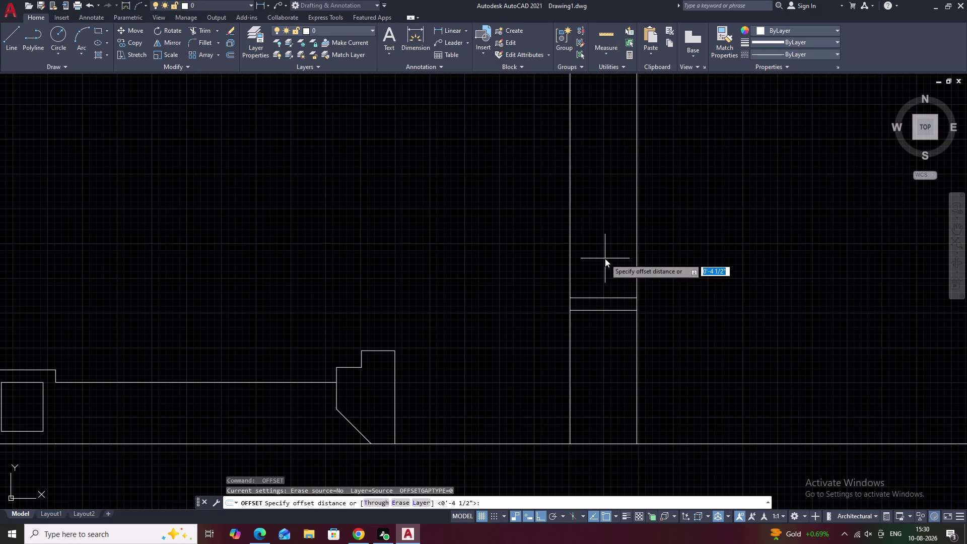
key(apostrophe)
key(space)
click(604, 296)
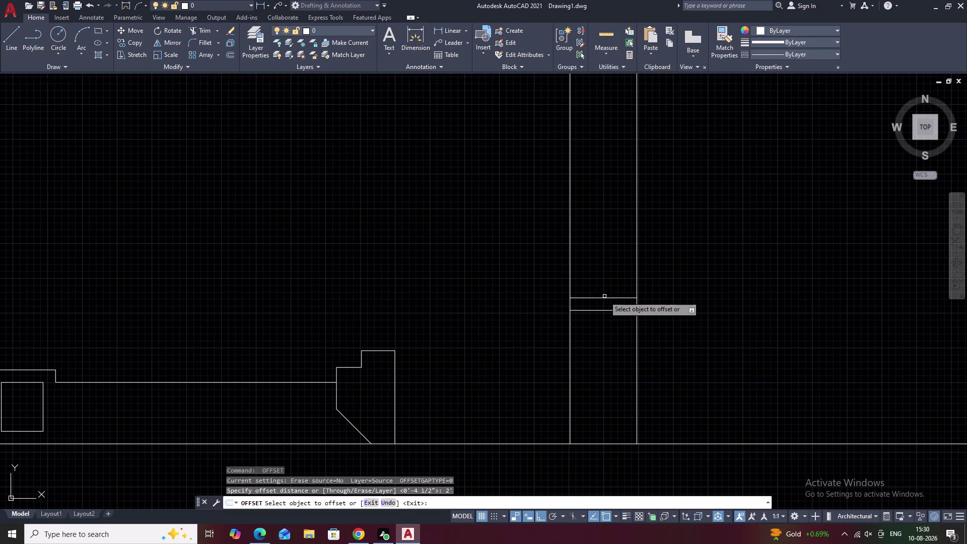
click(603, 298)
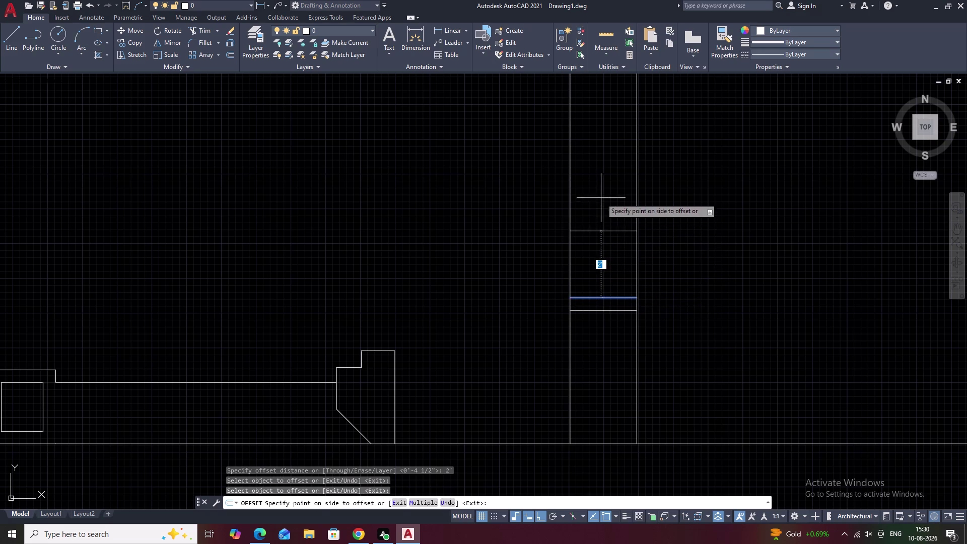
click(601, 197)
middle_drag(601, 200, 605, 254)
scroll(up, 3)
middle_drag(612, 307, 613, 305)
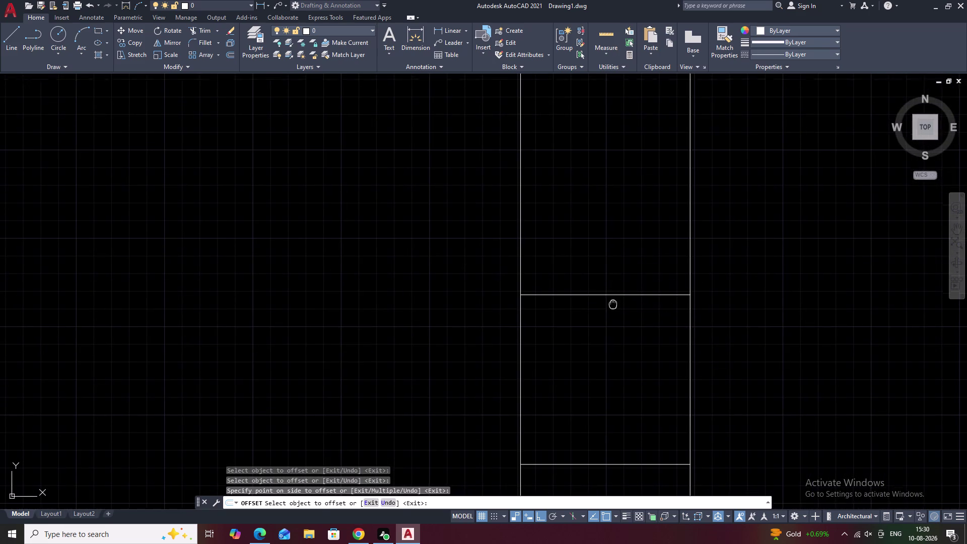
Offset a horizontal band line 4.5" upward on the tall pier.
middle_drag(613, 304, 613, 263)
key(space)
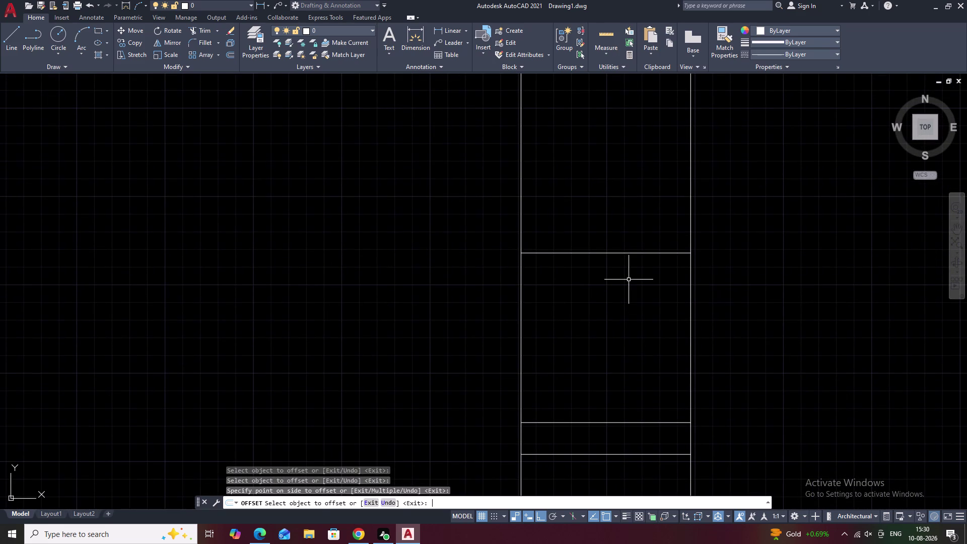
text(4.5)
key(space)
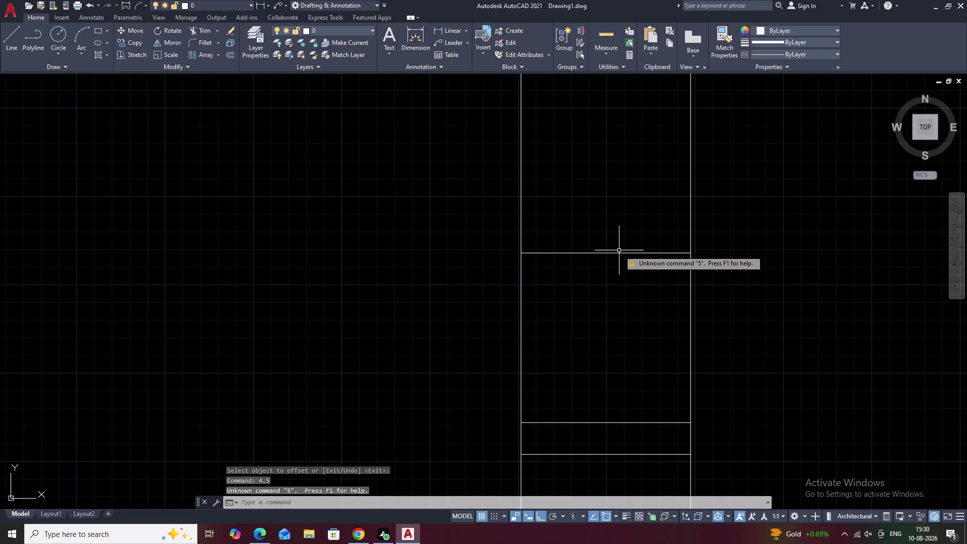
key(space)
key(Escape)
key(Escape)
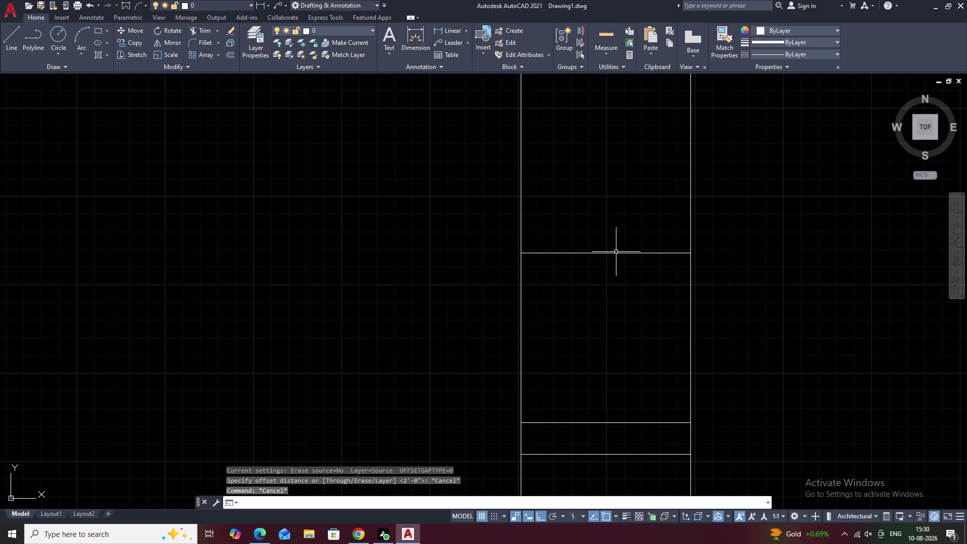
text(o 4.5)
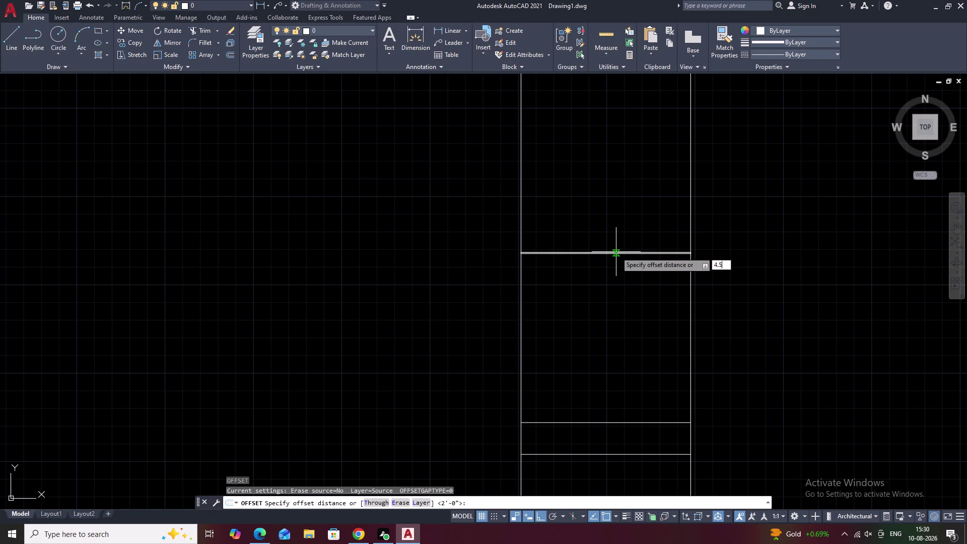
key(space)
click(607, 253)
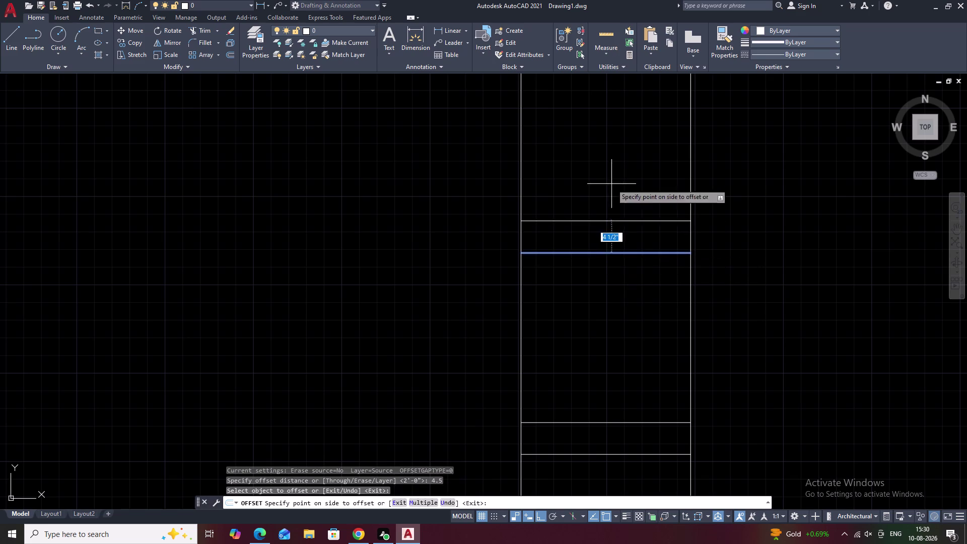
click(612, 182)
middle_drag(613, 191, 614, 273)
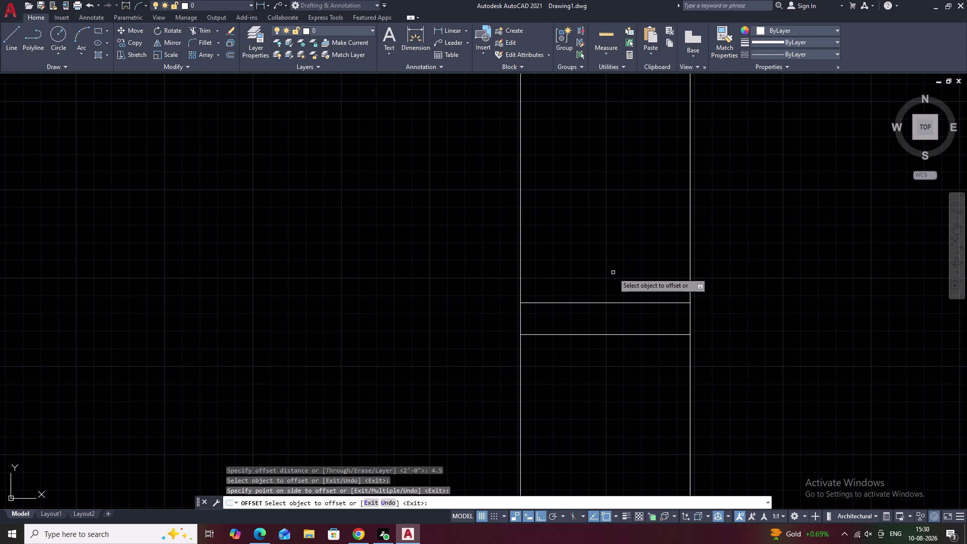
Offset the pier's band line 2' upward to add another band.
key(space)
text(2')
key(space)
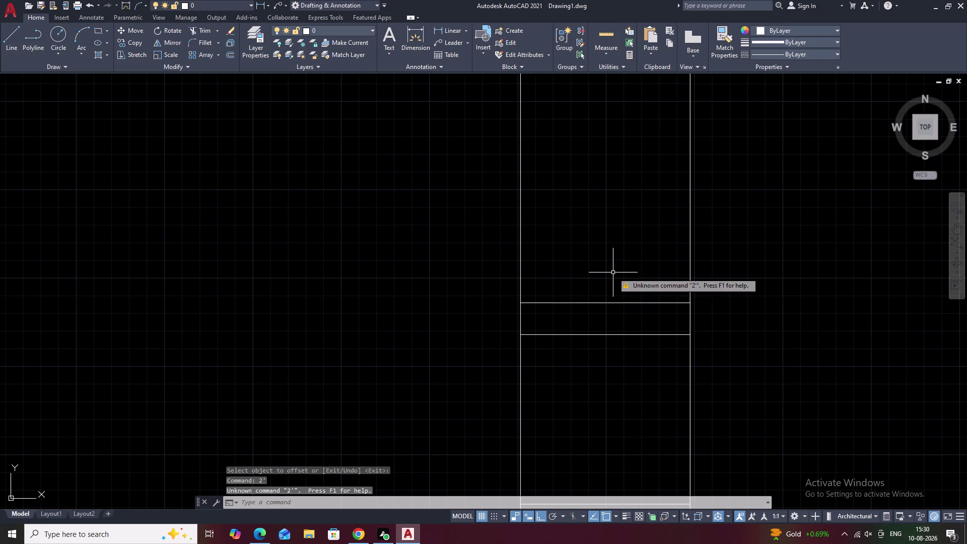
key(Escape)
key(Escape)
text(o)
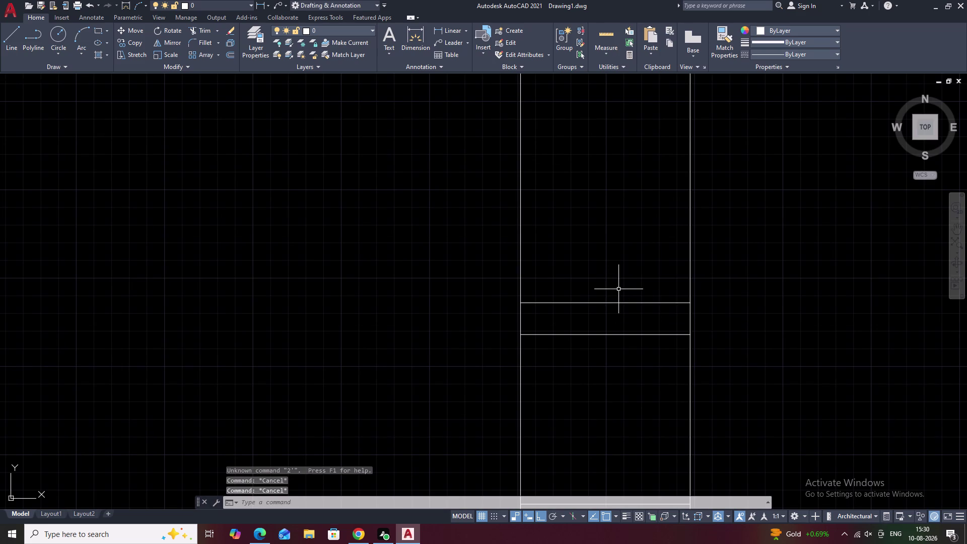
key(space)
text(2')
key(space)
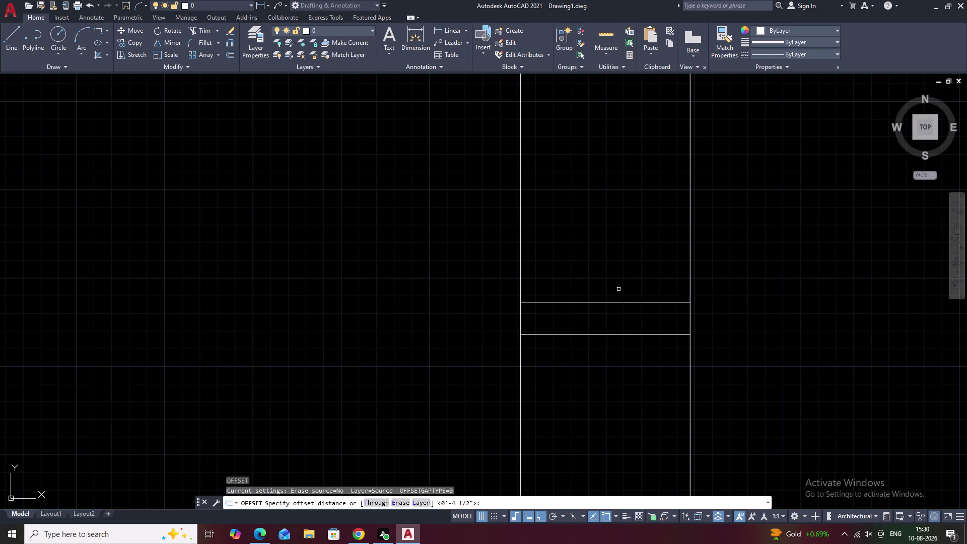
click(615, 302)
middle_drag(617, 193, 625, 303)
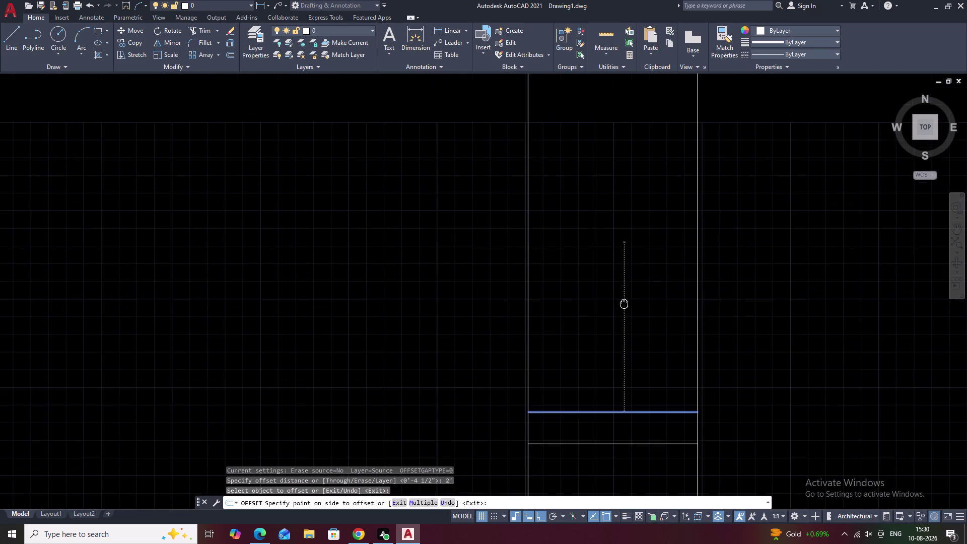
click(639, 271)
scroll(down, 3)
middle_drag(696, 291, 671, 321)
key(Escape)
Begin trimming the excess band segments with a fence across them.
text(tr)
key(space)
drag(722, 263, 698, 256)
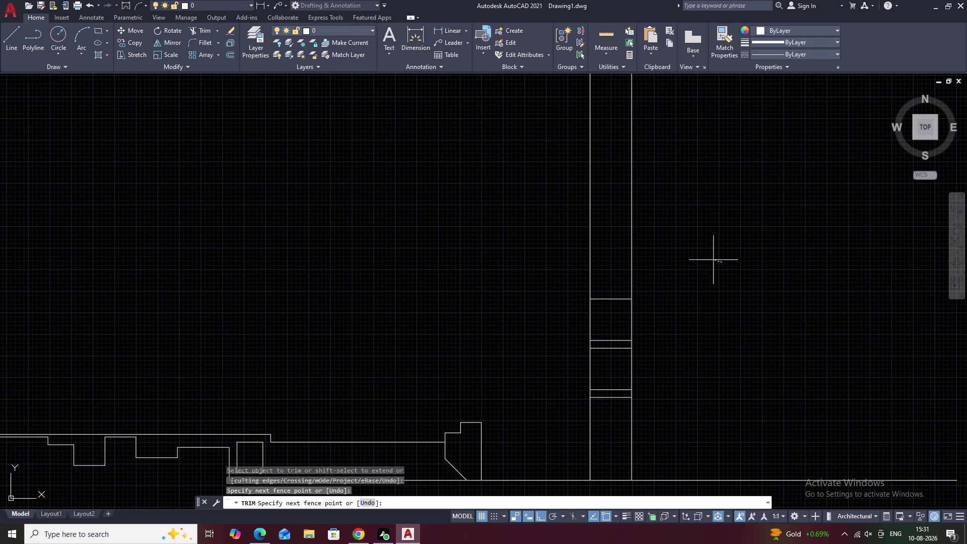
Trim the remaining unwanted band segments and bring the tall pier's top into view.
drag(698, 257, 526, 237)
key(Escape)
scroll(up, 3)
middle_drag(628, 278, 635, 293)
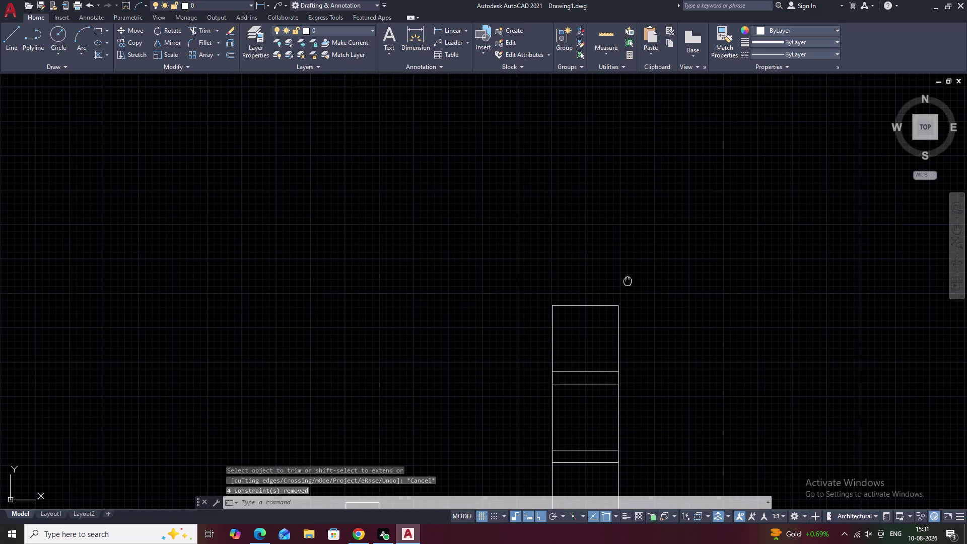
middle_drag(635, 294, 636, 306)
scroll(up, 3)
Move to an elevation pier's chamfered cap and select its top and slanted lines.
key(l)
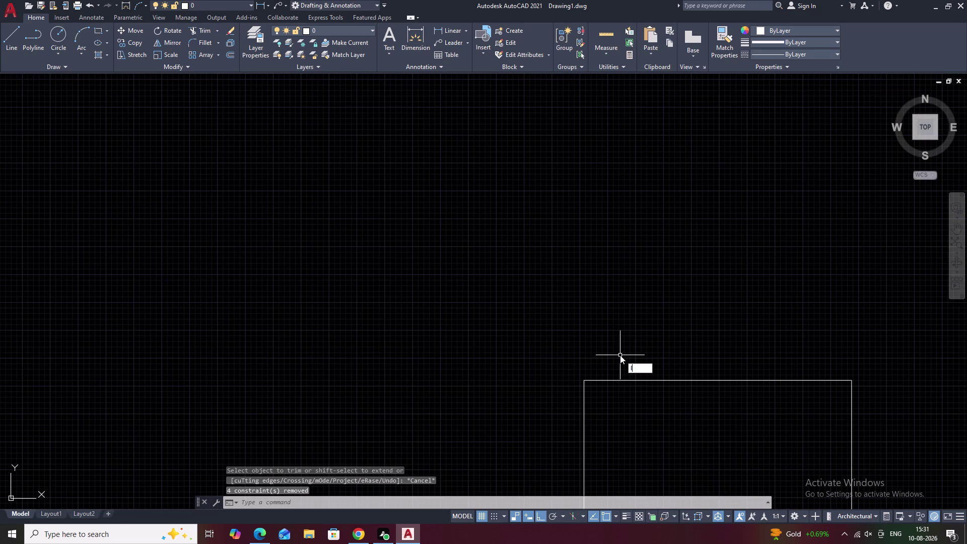
key(Escape)
scroll(down, 3)
scroll(down, 3)
middle_drag(681, 428, 659, 191)
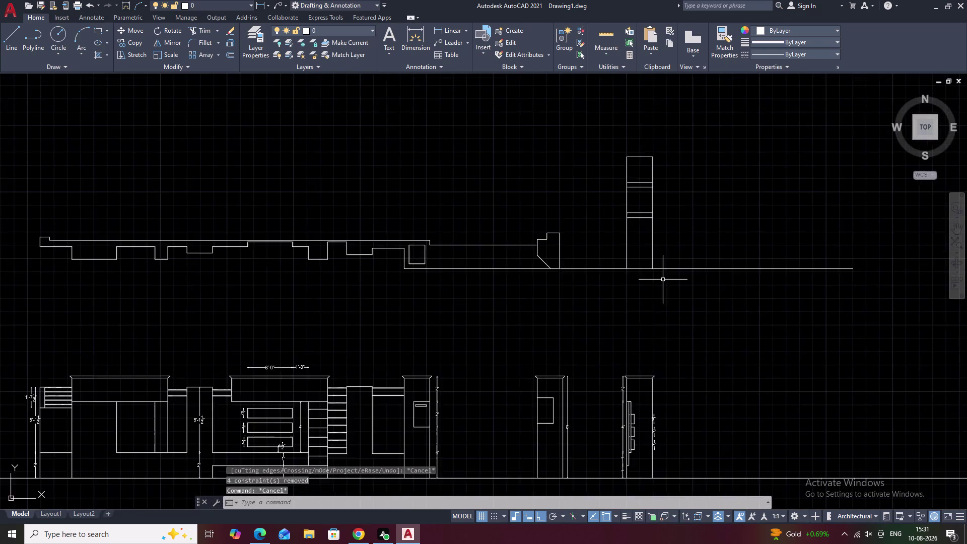
scroll(down, 3)
middle_drag(665, 283, 667, 249)
scroll(up, 3)
scroll(up, 3)
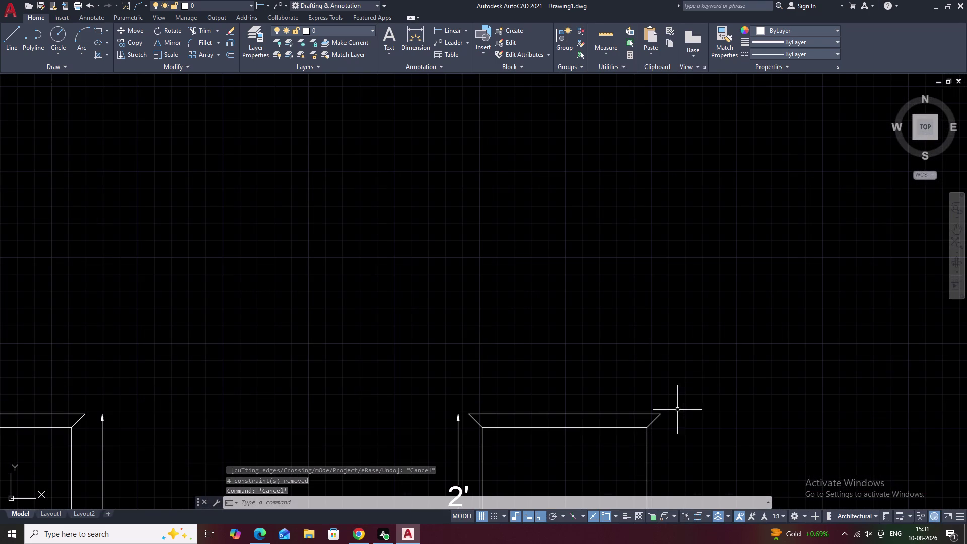
middle_drag(677, 397, 676, 278)
scroll(up, 3)
drag(677, 321, 581, 298)
Copy the cap's left slanted edge, using its lower endpoint as the base point.
click(580, 297)
key(Escape)
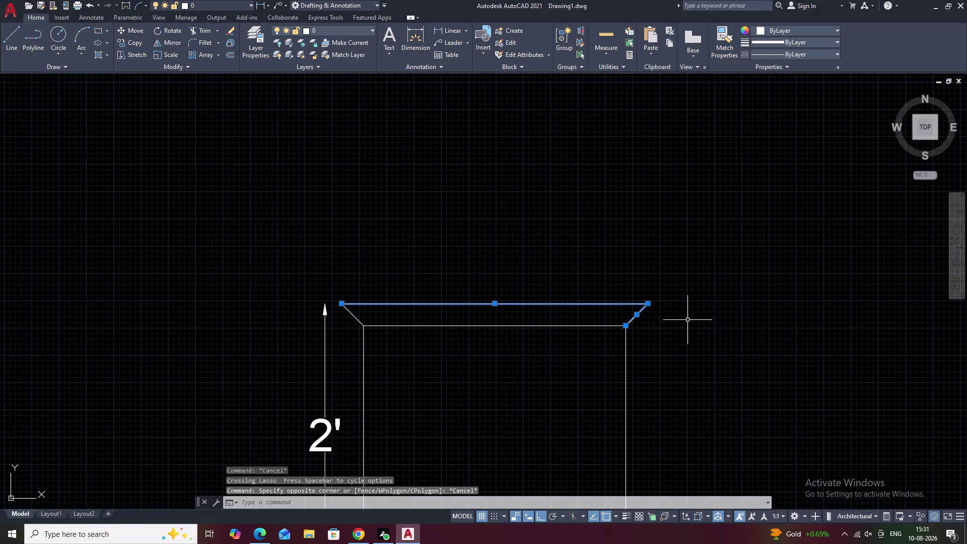
key(Escape)
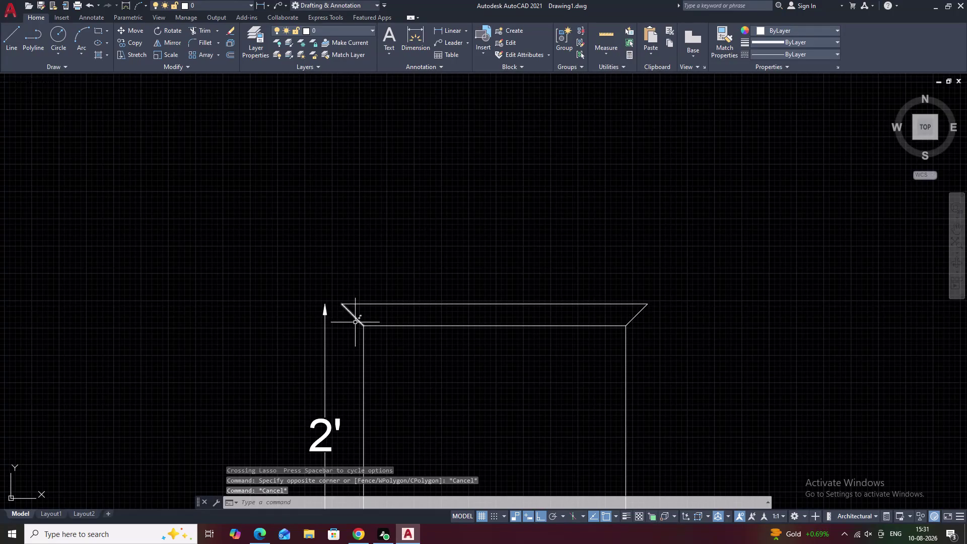
click(355, 319)
text(co)
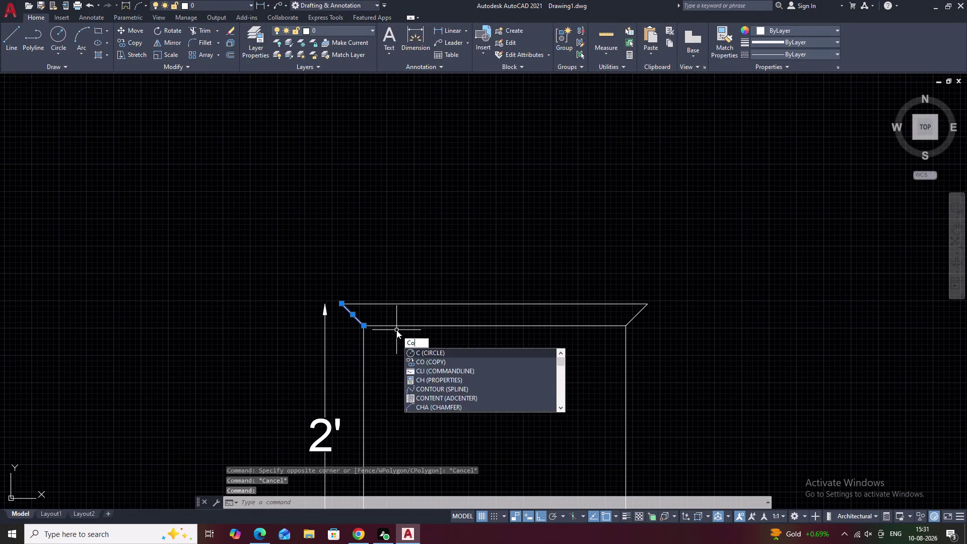
key(space)
click(362, 329)
Place the copied slanted edge at the tall pier's top-left corner.
scroll(down, 3)
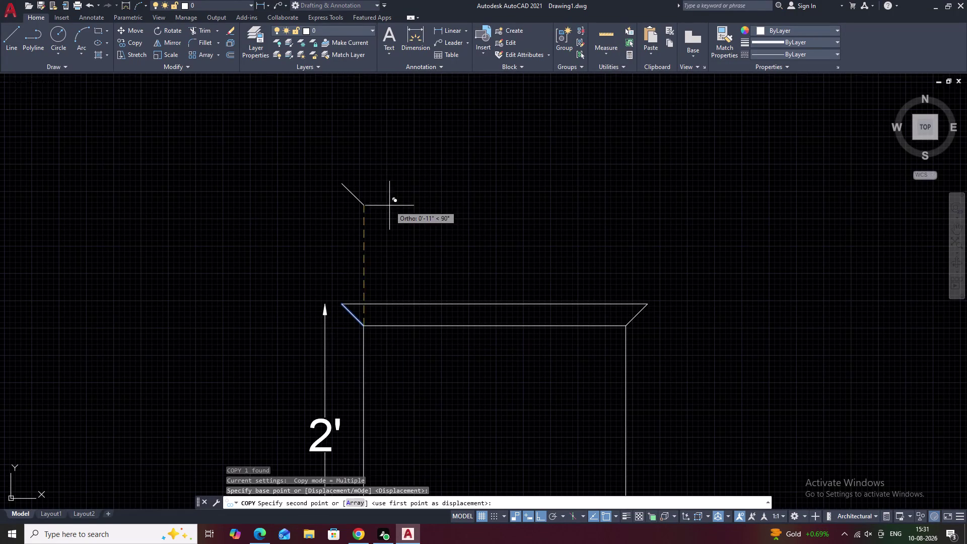
middle_drag(420, 181, 409, 309)
middle_drag(420, 150, 401, 292)
middle_drag(390, 190, 392, 301)
middle_drag(375, 178, 372, 280)
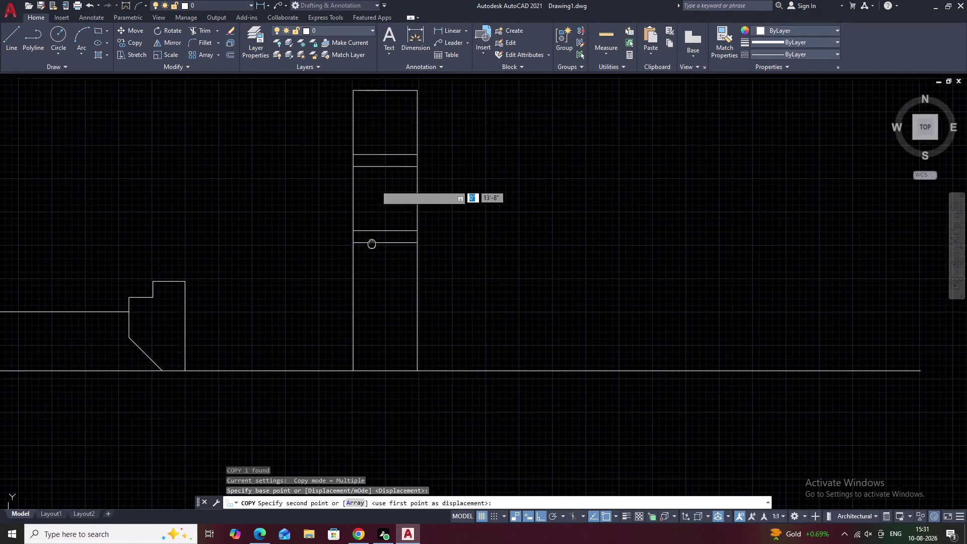
middle_drag(372, 280, 373, 284)
middle_drag(372, 158, 371, 223)
scroll(up, 3)
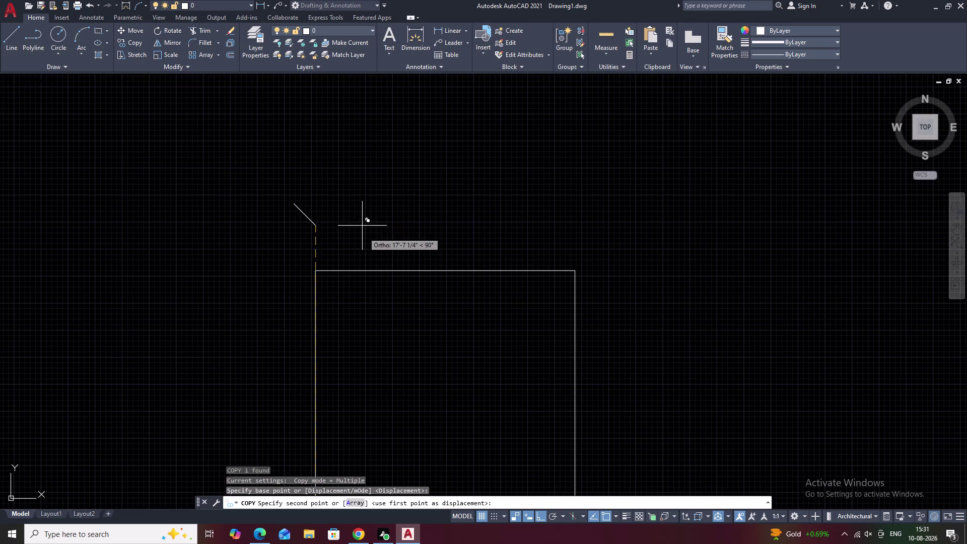
click(316, 272)
key(Escape)
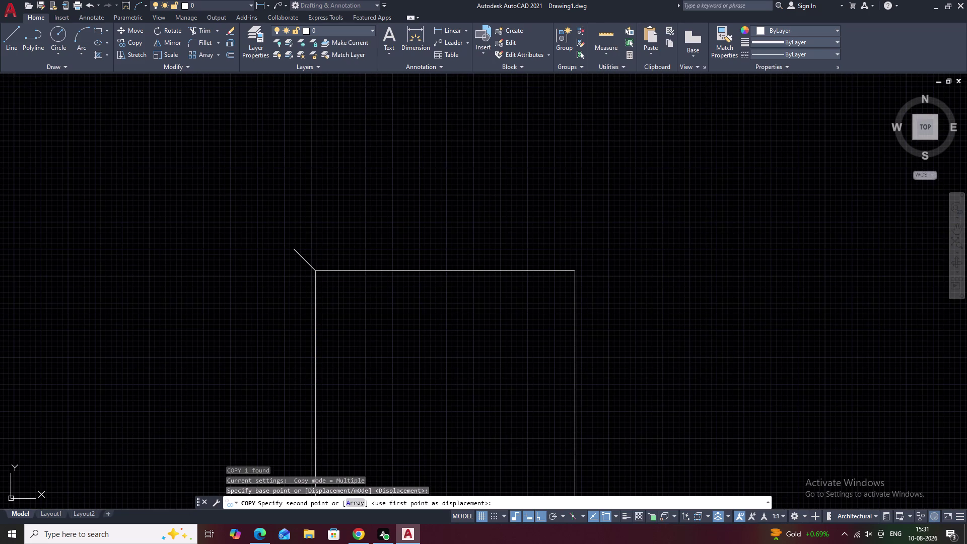
key(Escape)
key(Escape)
key(Escape)
key(Escape)
key(Escape)
key(Escape)
key(Escape)
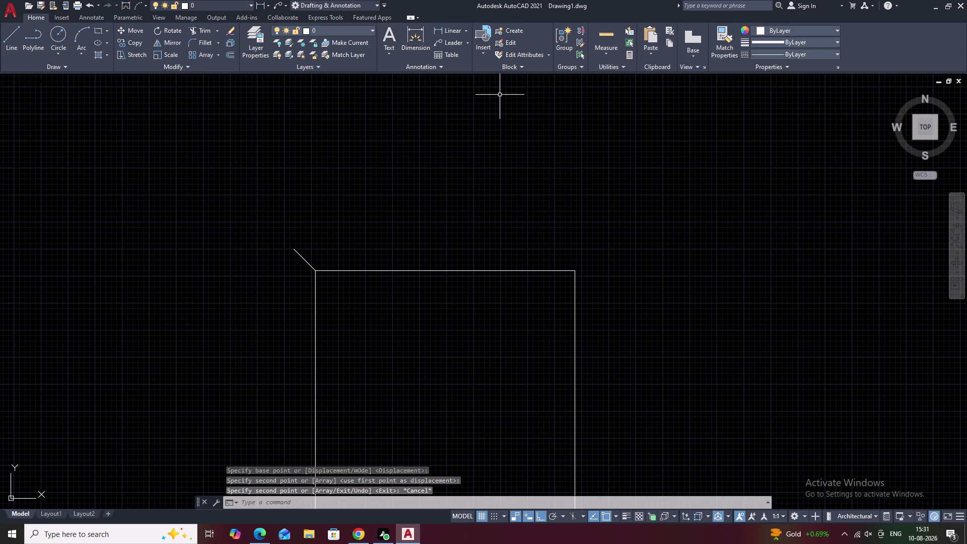
Select the copied slanted edge on the tall pier.
scroll(up, 3)
scroll(down, 3)
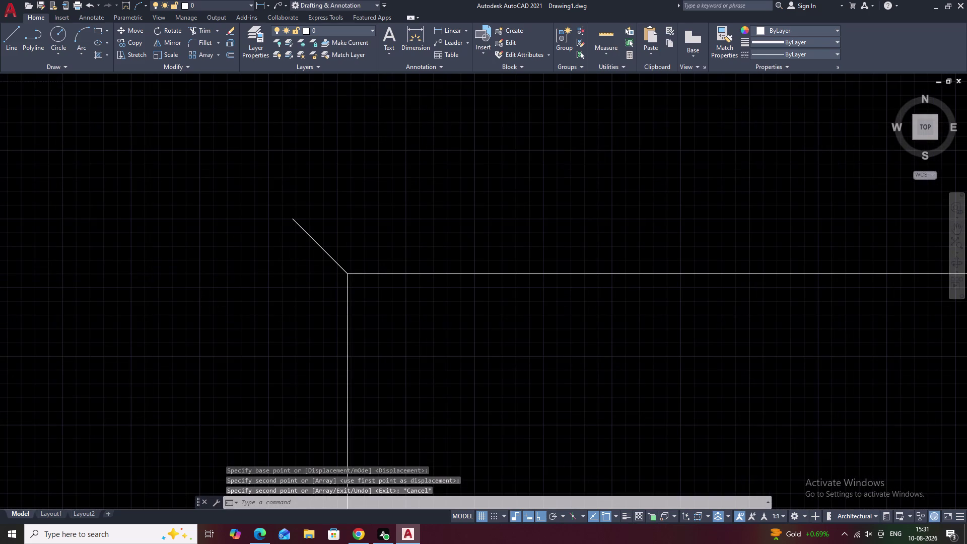
click(314, 257)
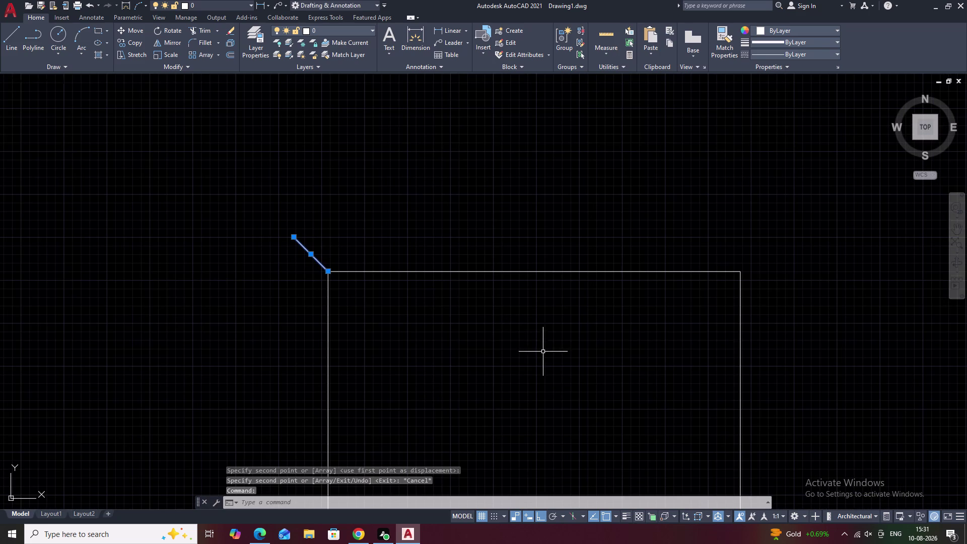
Mirror the slanted edge about the pier's vertical centreline, keeping the original.
text(mi)
key(space)
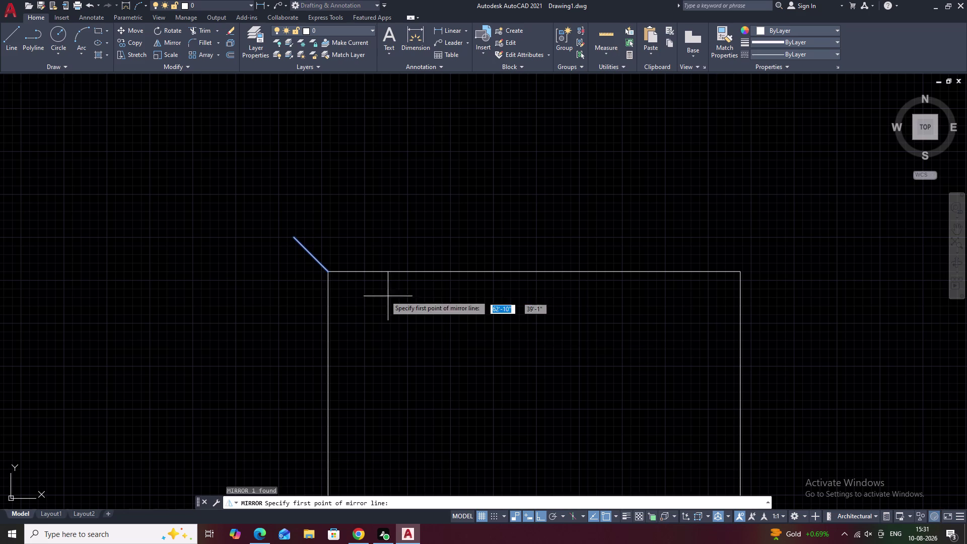
click(532, 273)
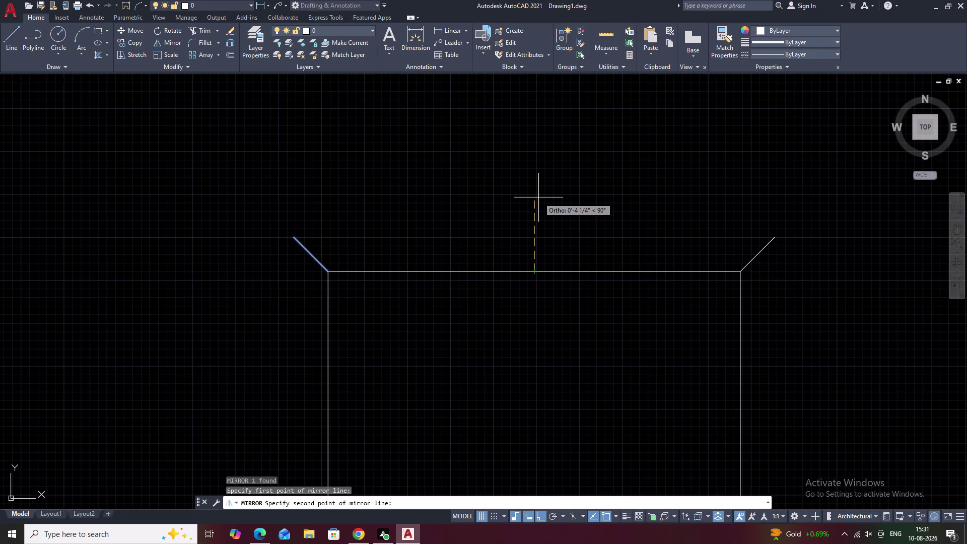
click(539, 197)
drag(566, 234, 538, 197)
scroll(down, 3)
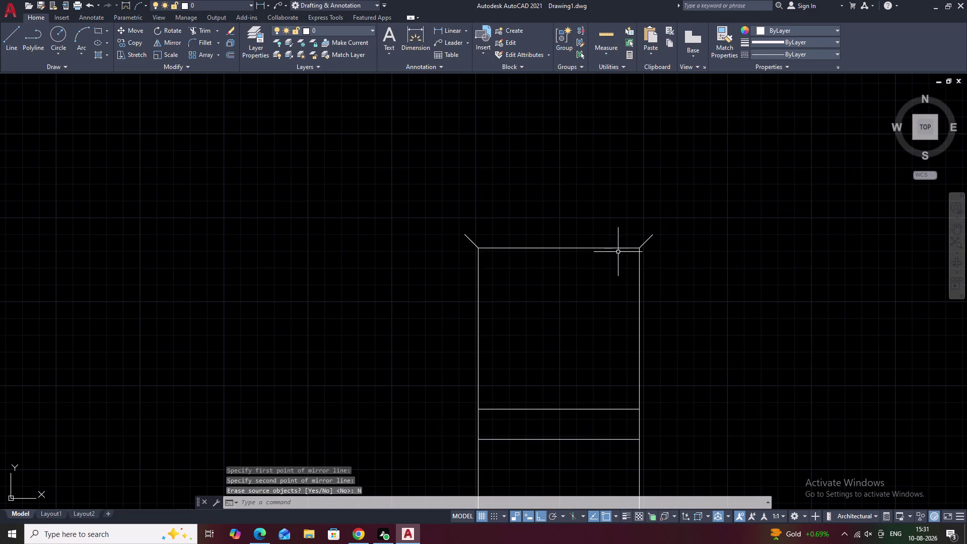
Draw a top line joining the two slanted edges' upper ends.
text(l)
key(space)
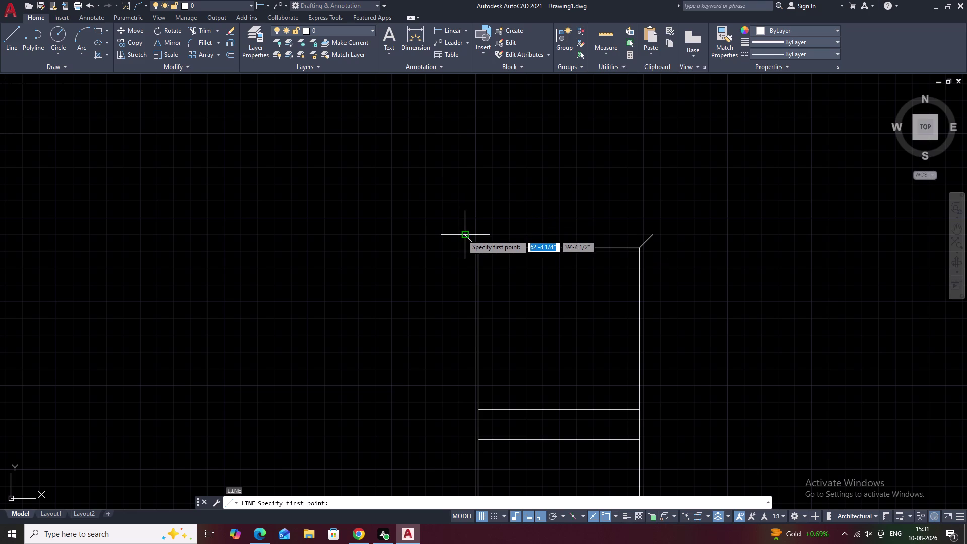
click(463, 235)
click(654, 234)
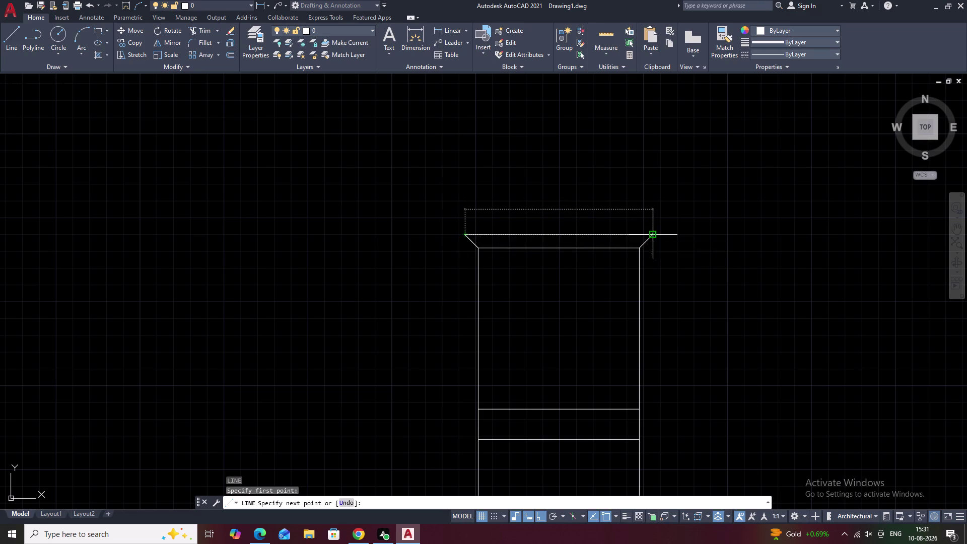
key(Escape)
scroll(down, 3)
middle_drag(694, 331, 642, 246)
middle_drag(578, 274, 579, 273)
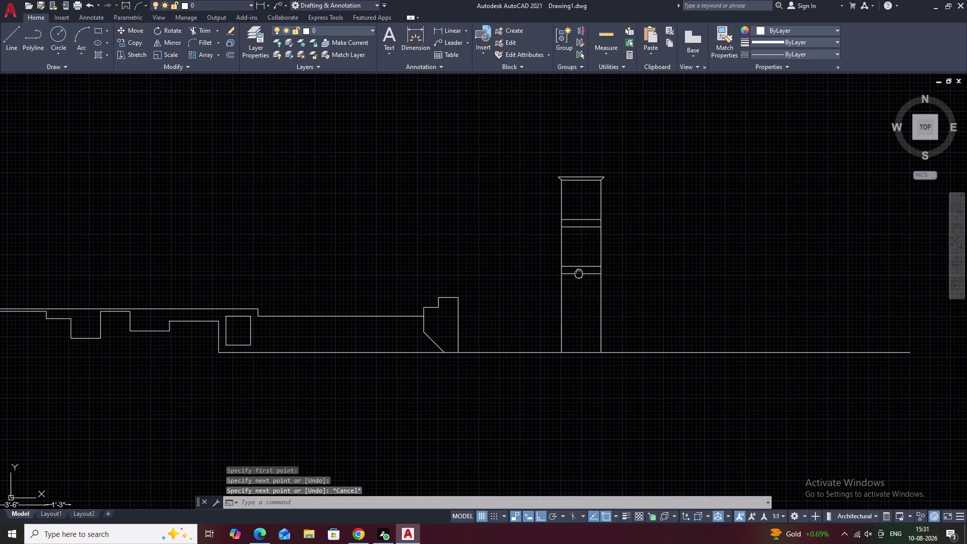
middle_drag(579, 273, 571, 226)
scroll(up, 3)
scroll(down, 3)
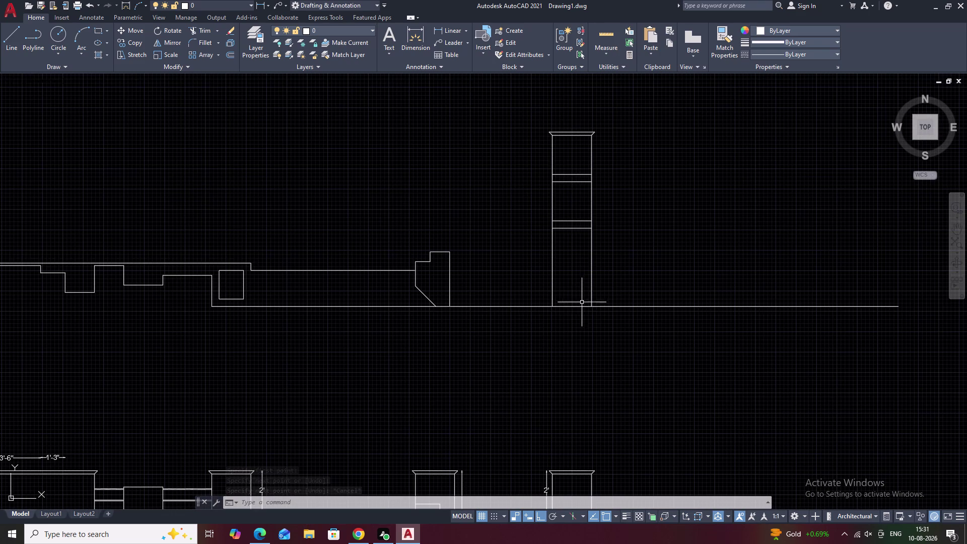
scroll(down, 3)
middle_drag(317, 318, 467, 315)
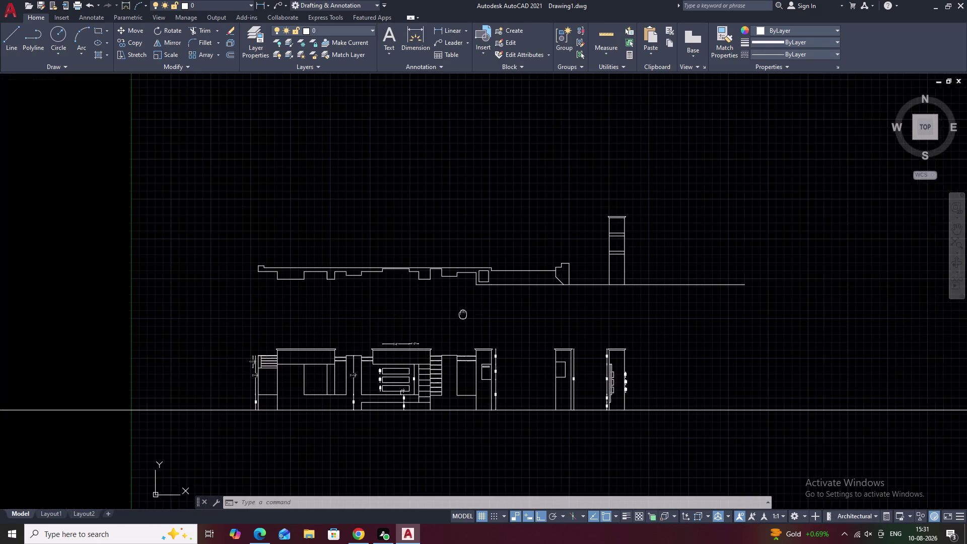
middle_drag(347, 320, 409, 316)
scroll(up, 3)
scroll(down, 3)
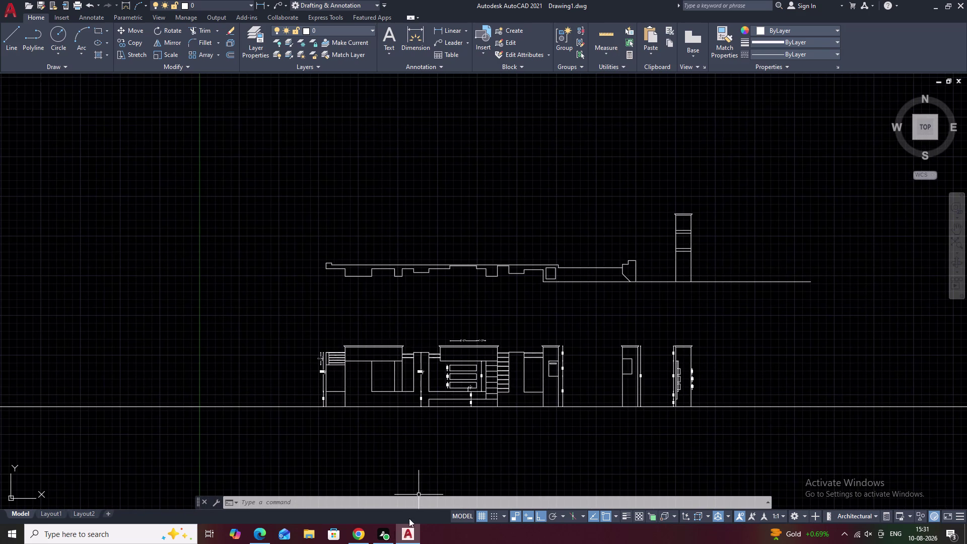